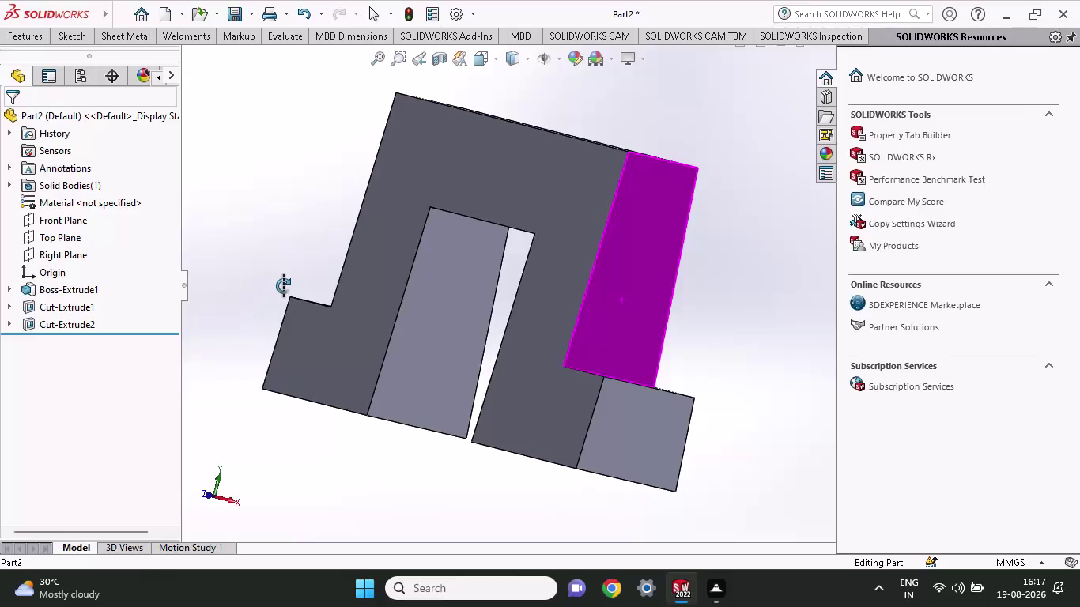
Delete Boss-Extrude1, Cut-Extrude1 and Cut-Extrude2 from the feature tree.
scroll(up, 3)
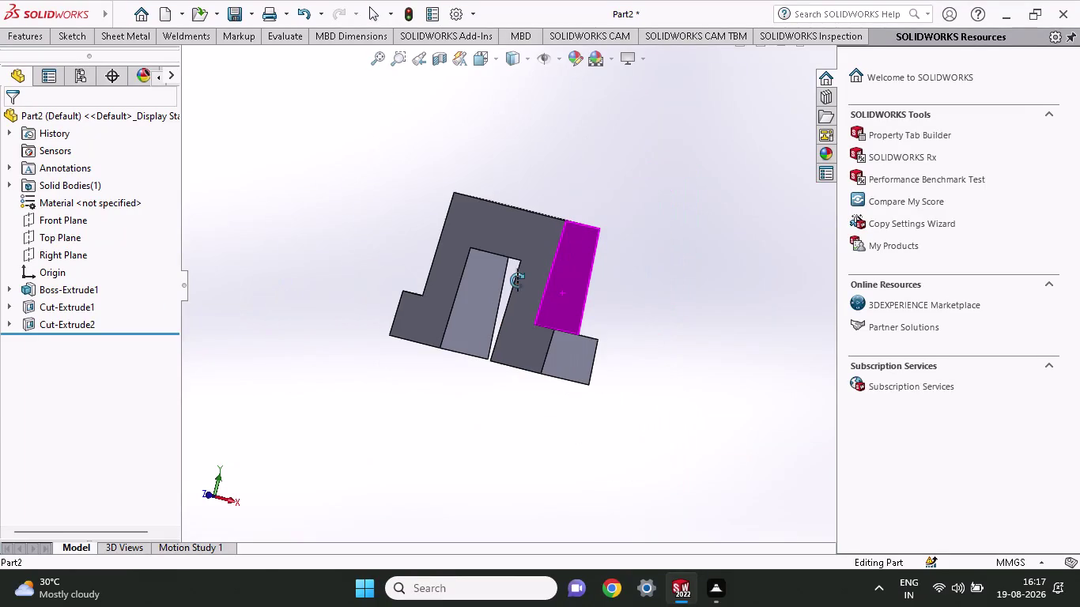
drag(125, 327, 19, 281)
right_click(81, 294)
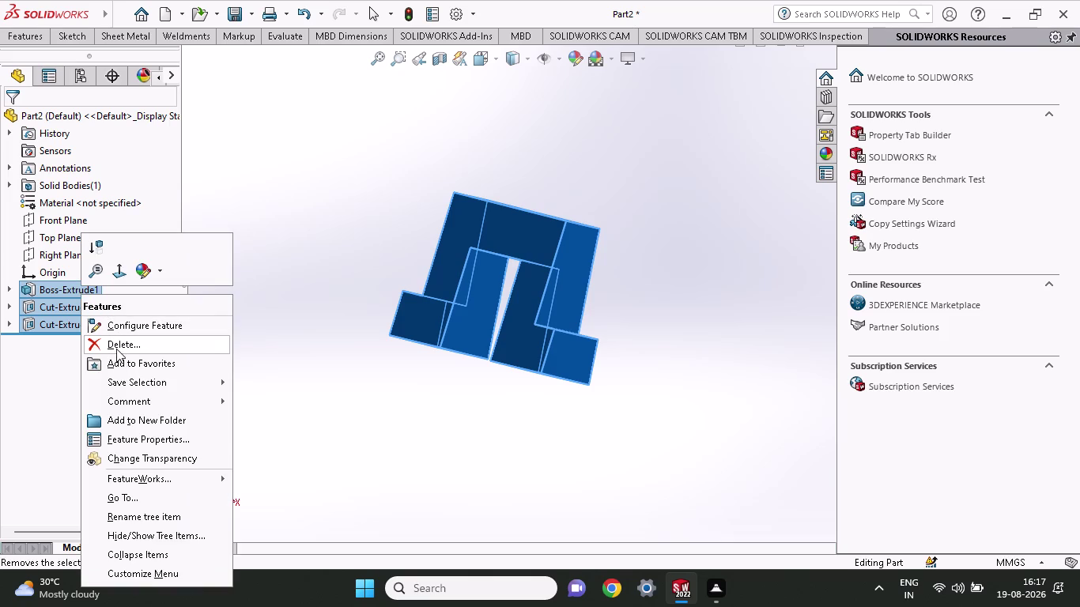
click(116, 346)
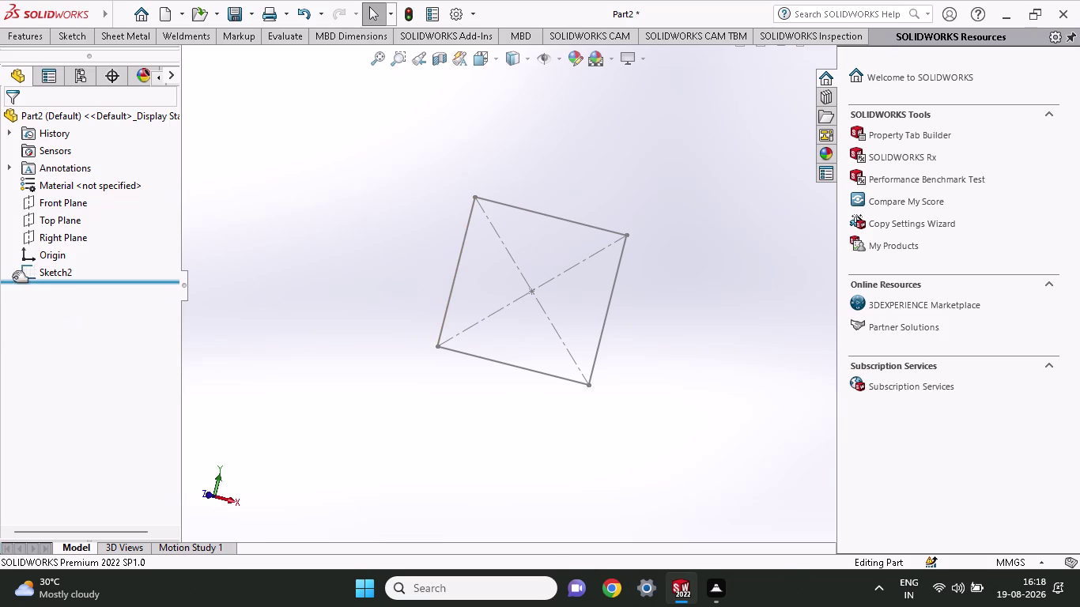
Delete the leftover Sketch2.
right_click(67, 270)
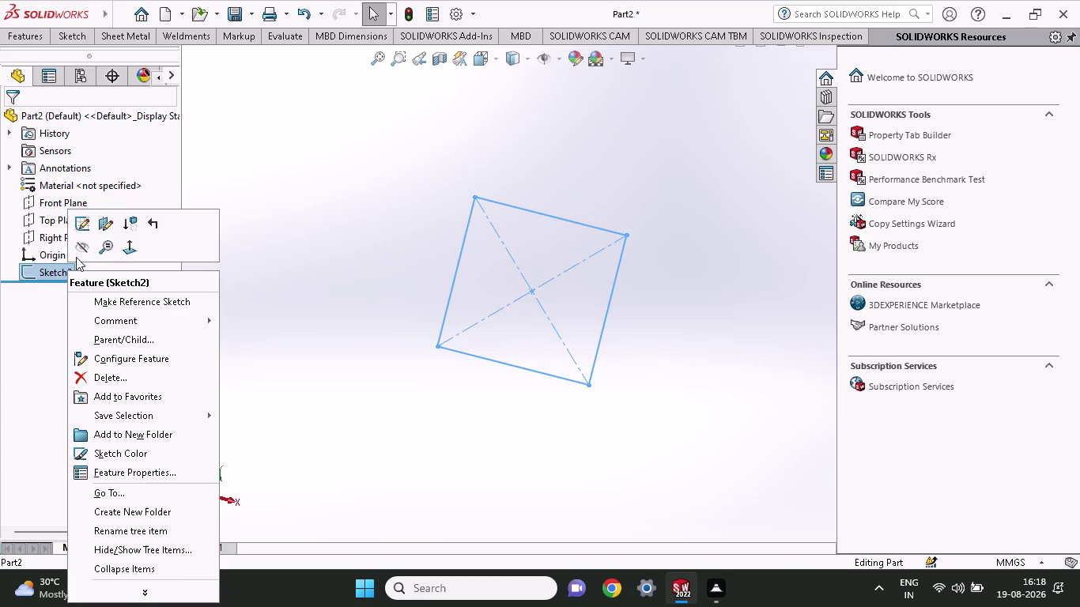
click(89, 380)
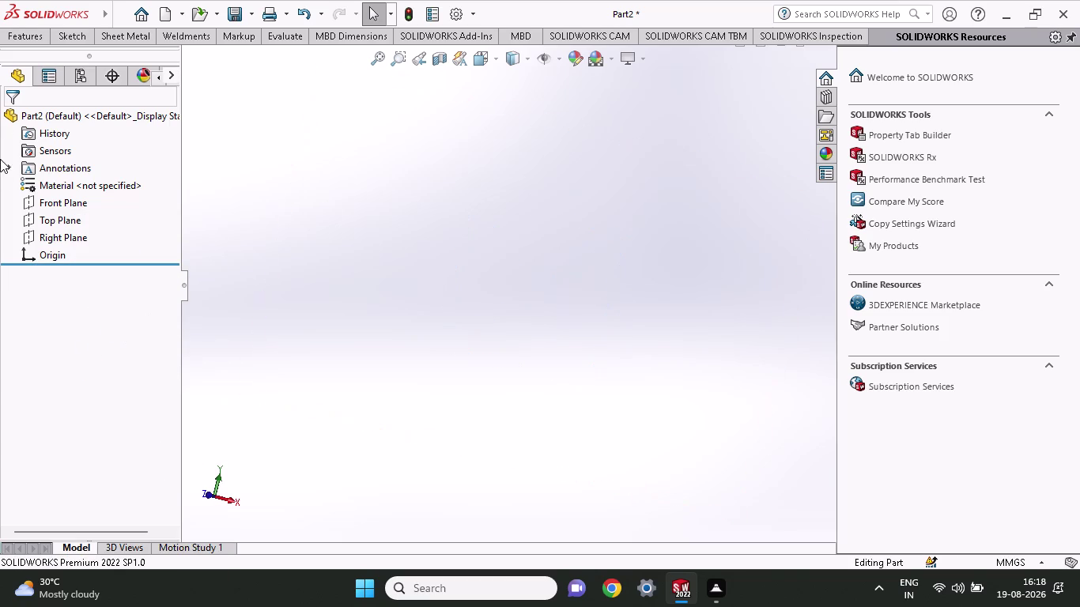
click(63, 35)
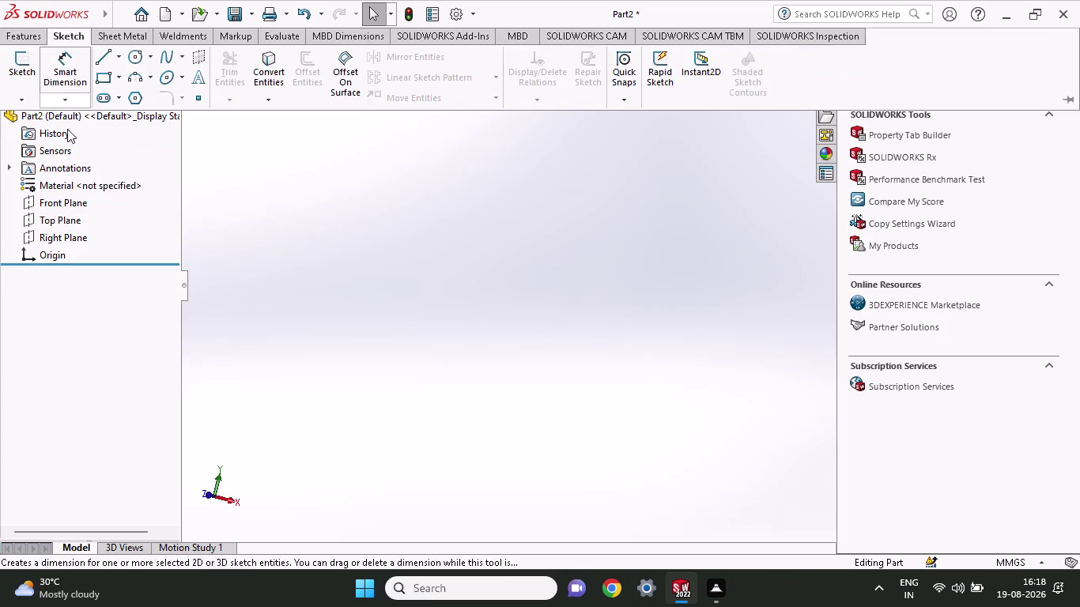
Start a new sketch on the Front Plane.
click(70, 207)
click(79, 192)
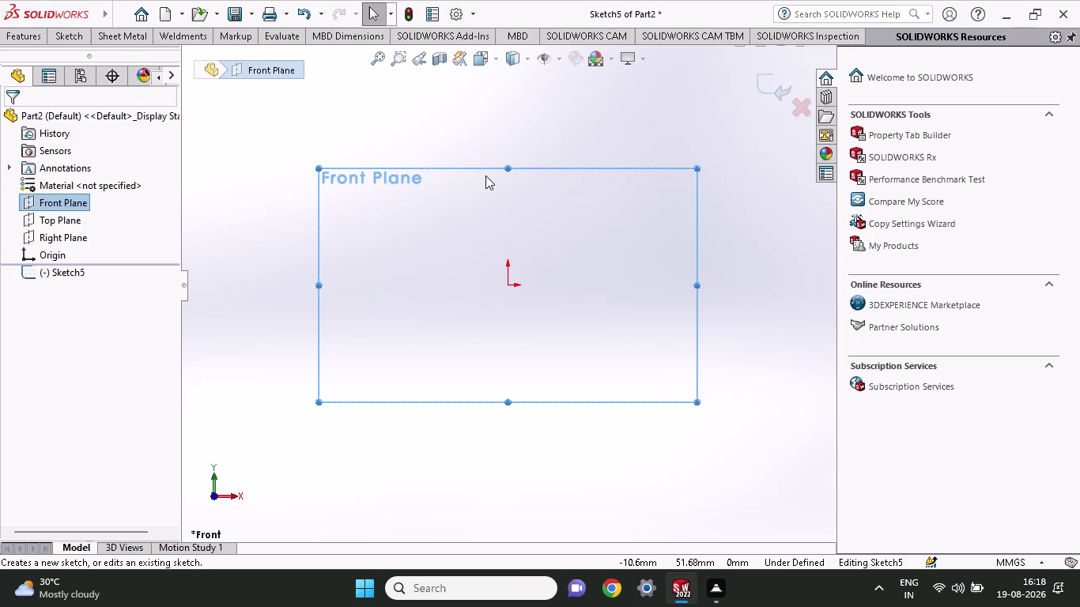
click(74, 31)
click(100, 77)
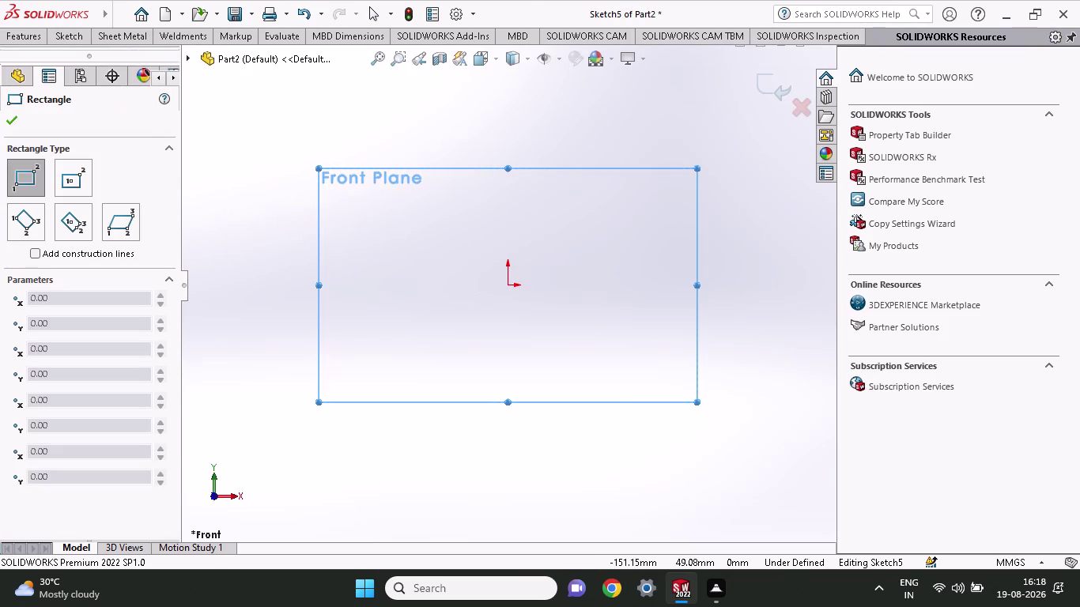
Draw a center rectangle around the origin.
click(79, 41)
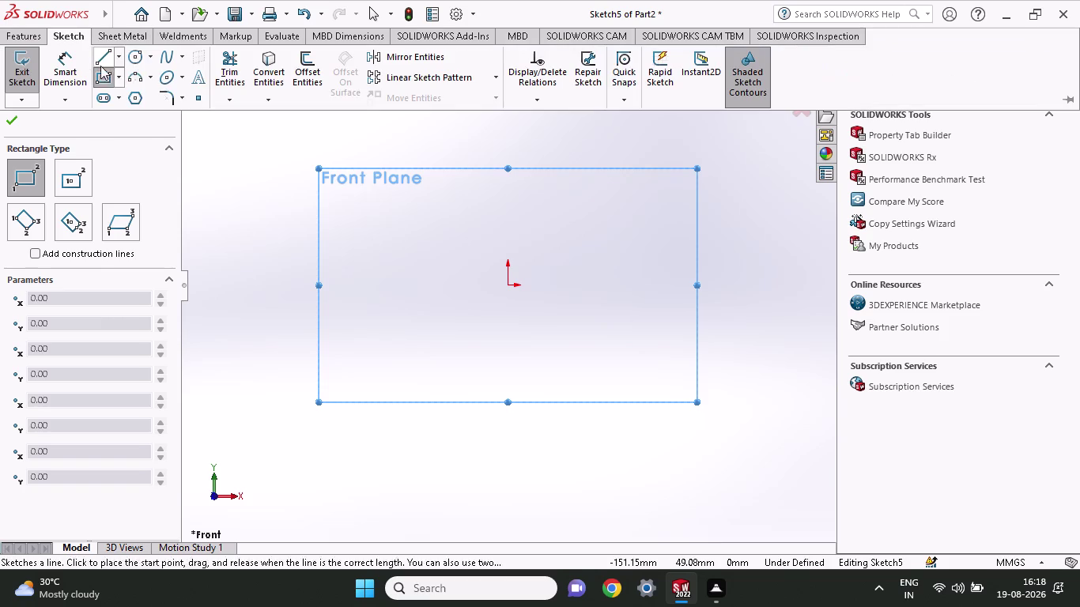
click(118, 77)
click(124, 116)
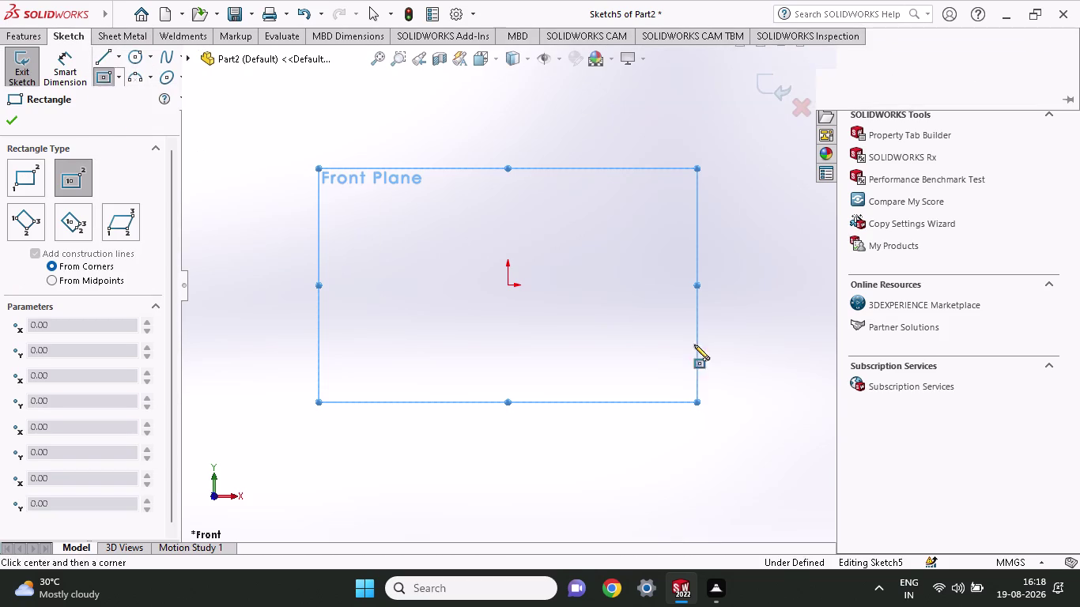
click(504, 283)
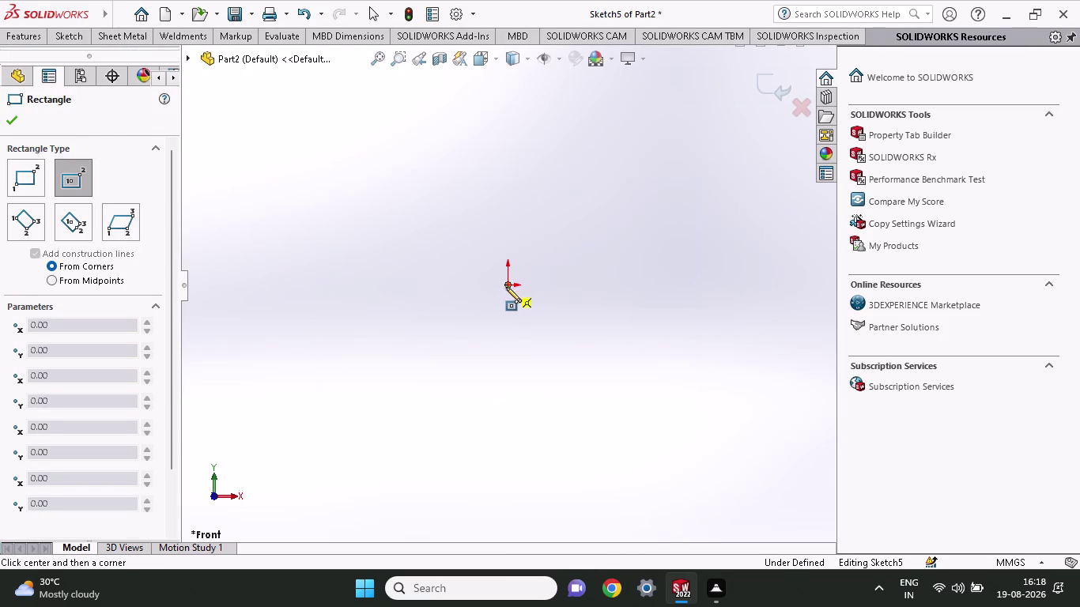
click(614, 395)
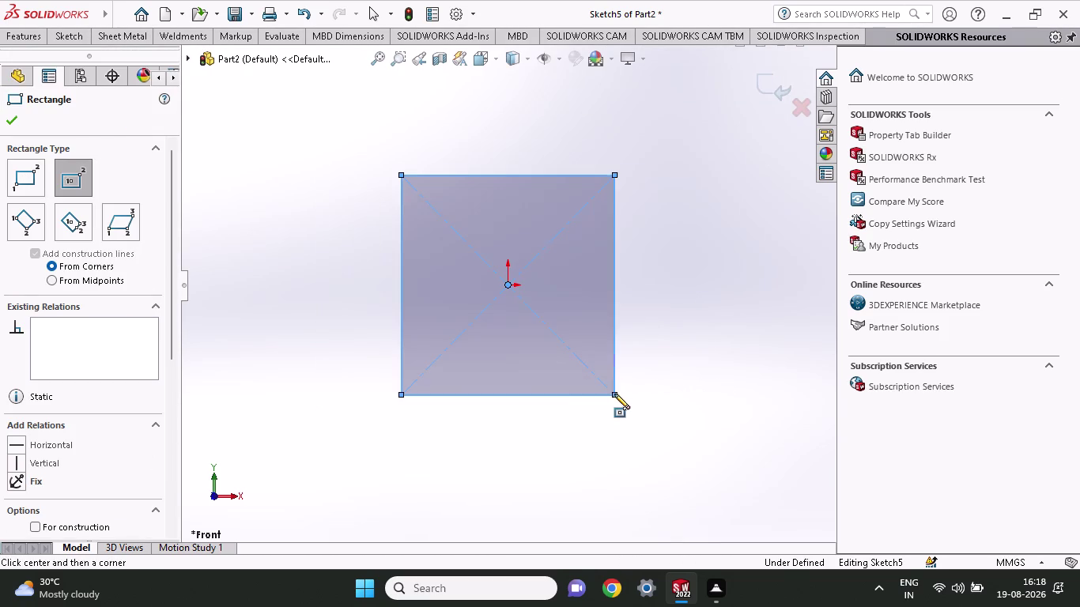
click(79, 39)
Dimension the right edge as 54+30 (84 mm) and place the bottom width dimension.
click(53, 80)
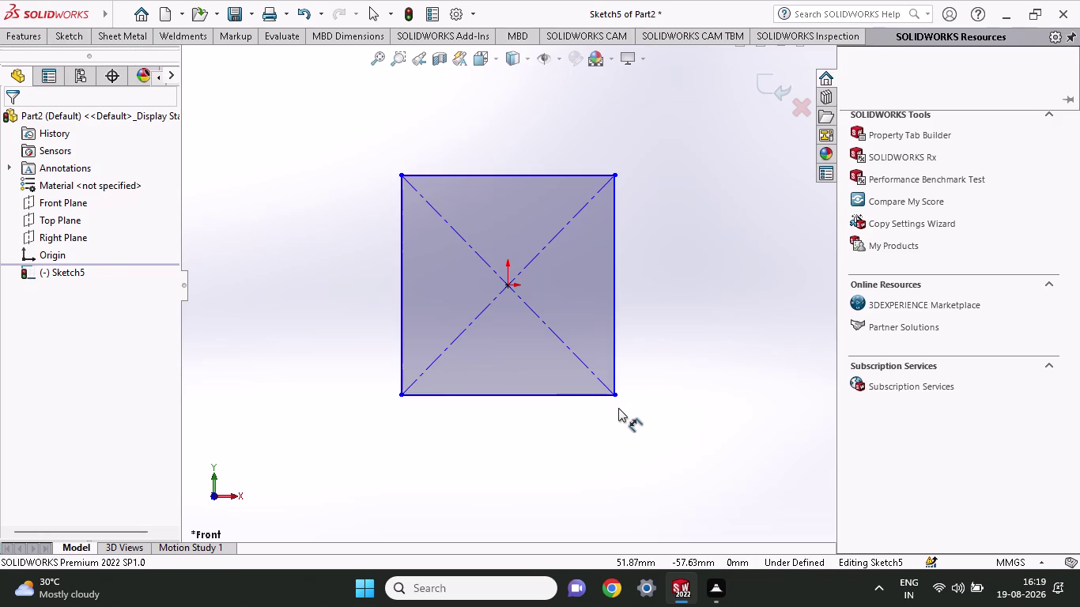
click(611, 320)
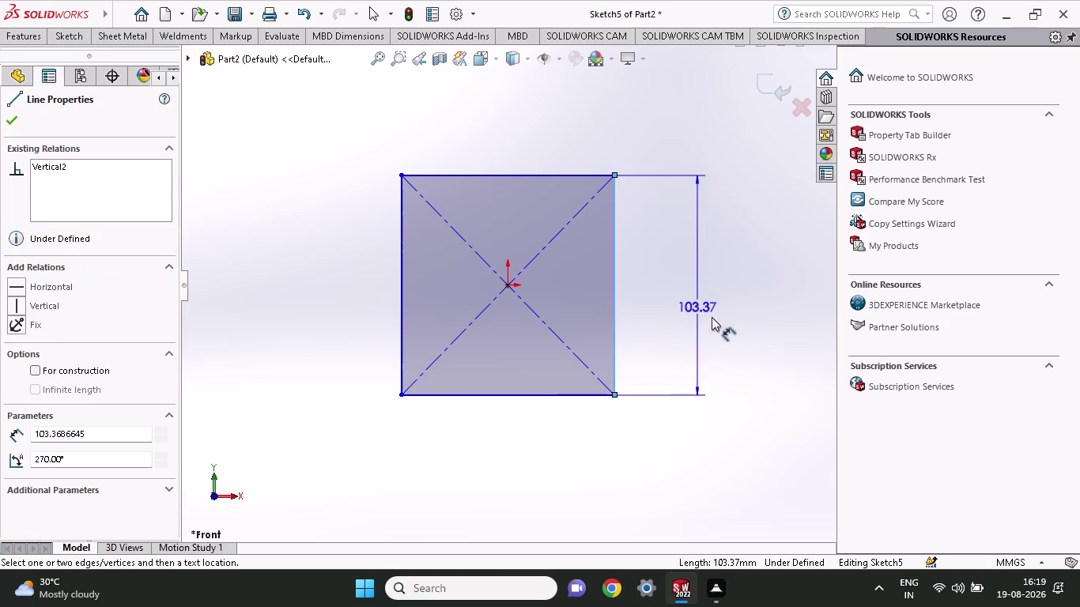
click(713, 319)
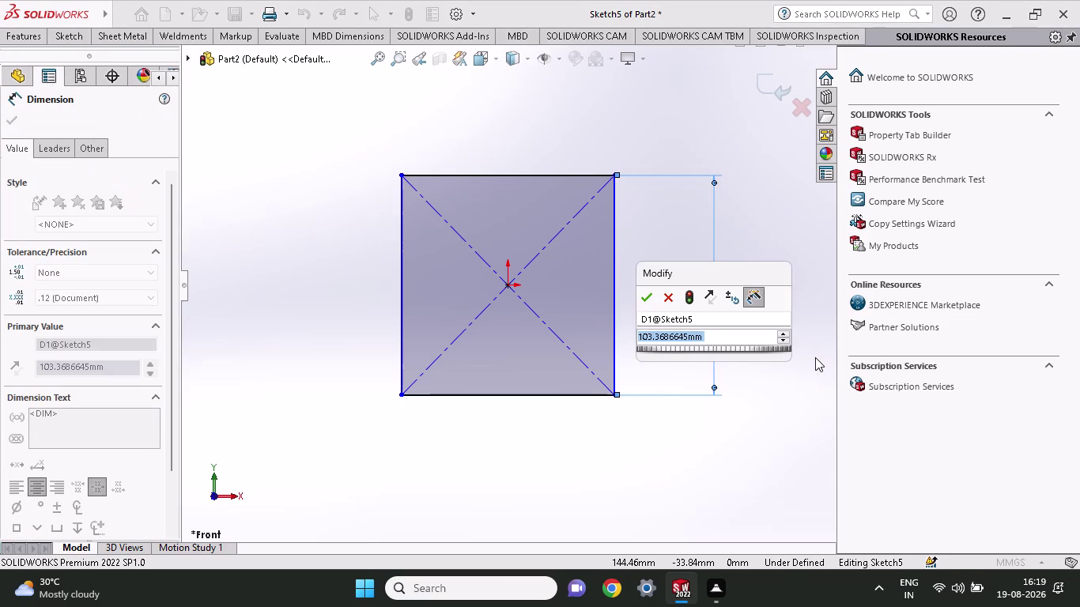
text(54+30)
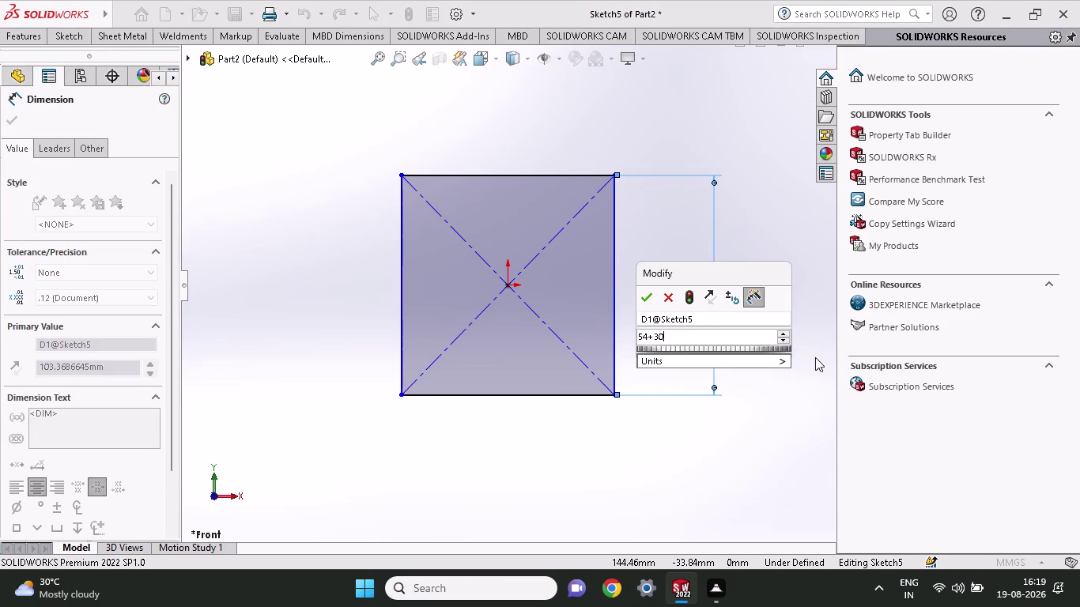
key(Return)
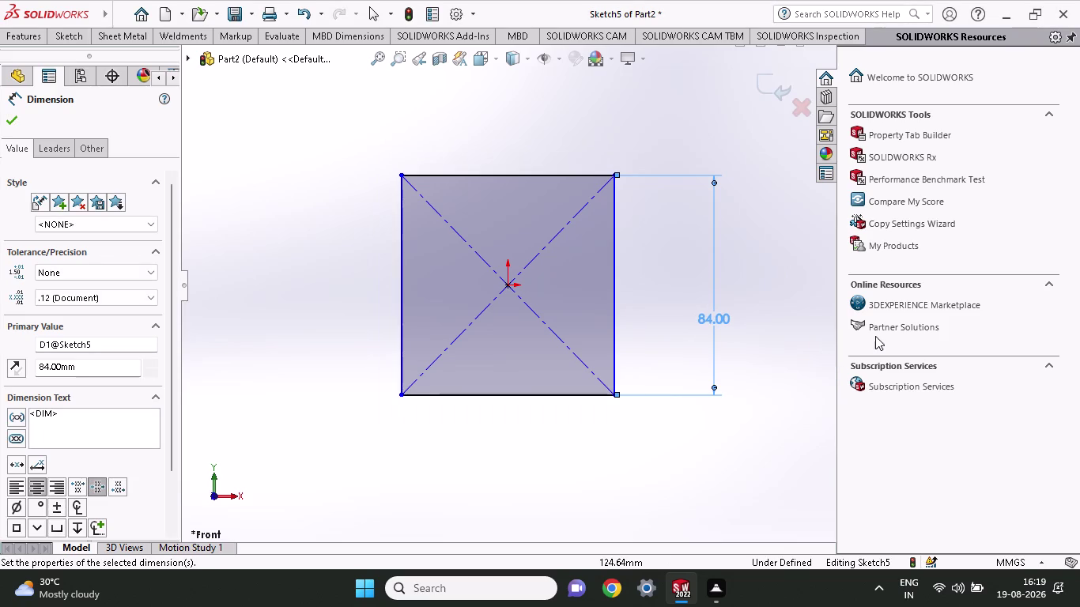
click(498, 399)
click(467, 439)
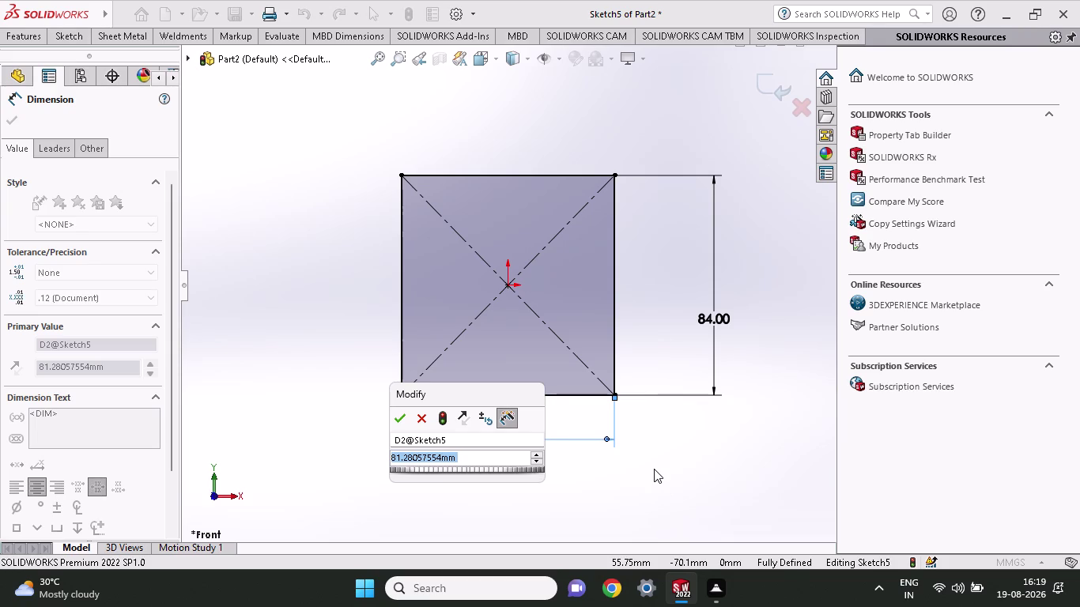
Enter 52+12+12 as the initial rectangle width, giving 76 mm.
text(5)
text(2+12+)
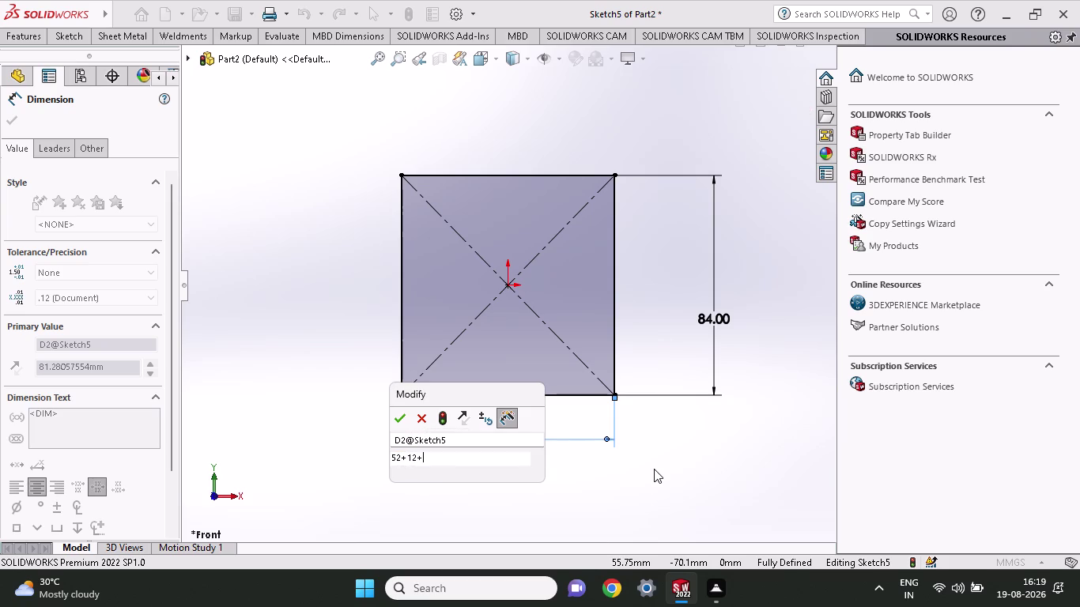
text(12)
key(Return)
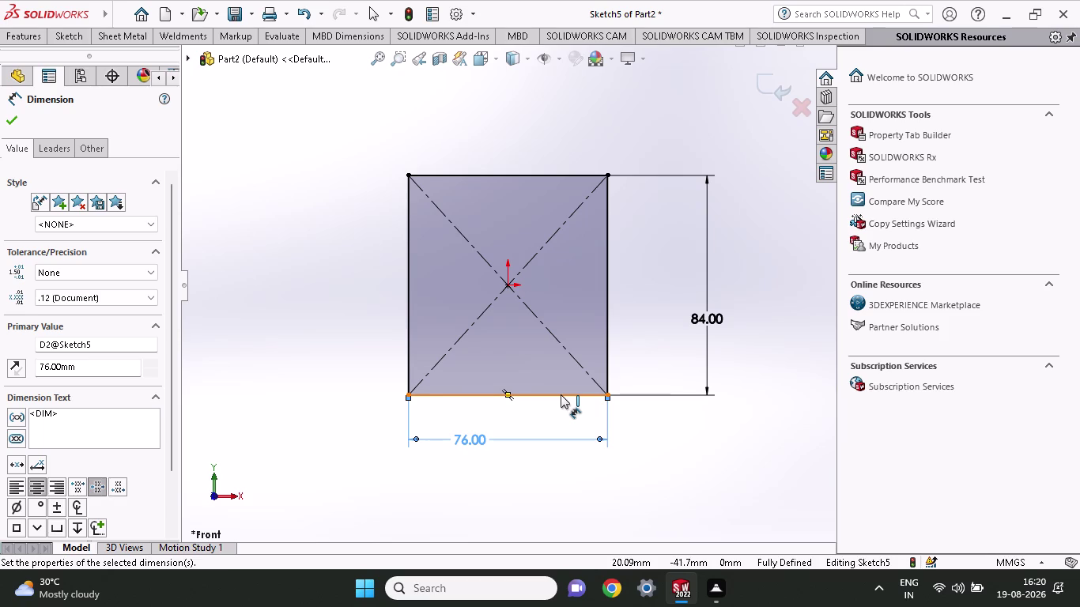
Edit the width dimension to 52+12+12+12, making the rectangle 100 mm wide.
double_click(475, 440)
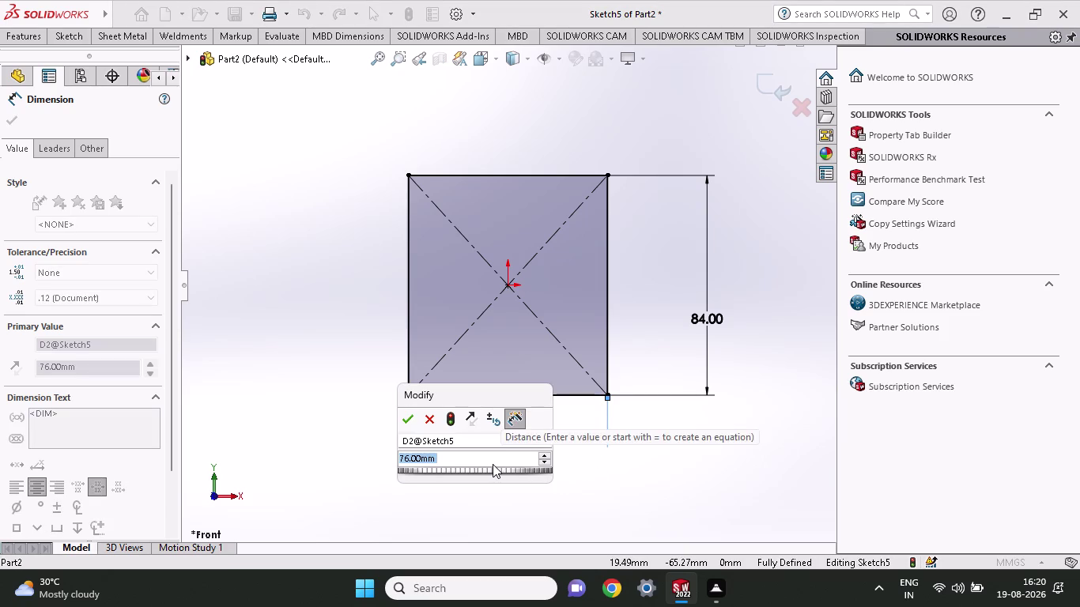
key(BackSpace)
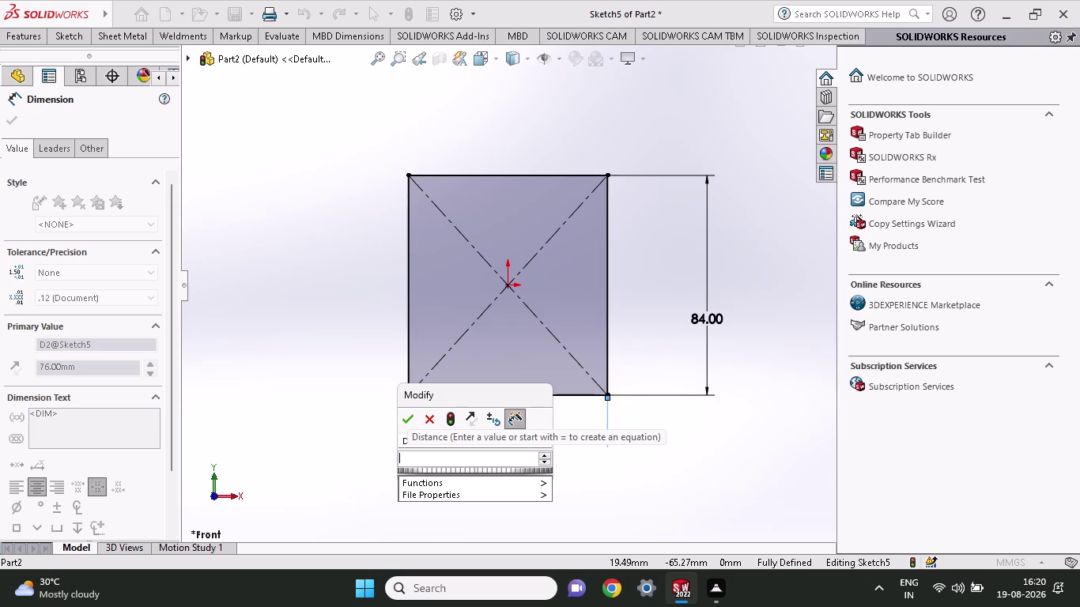
text(56)
key(BackSpace)
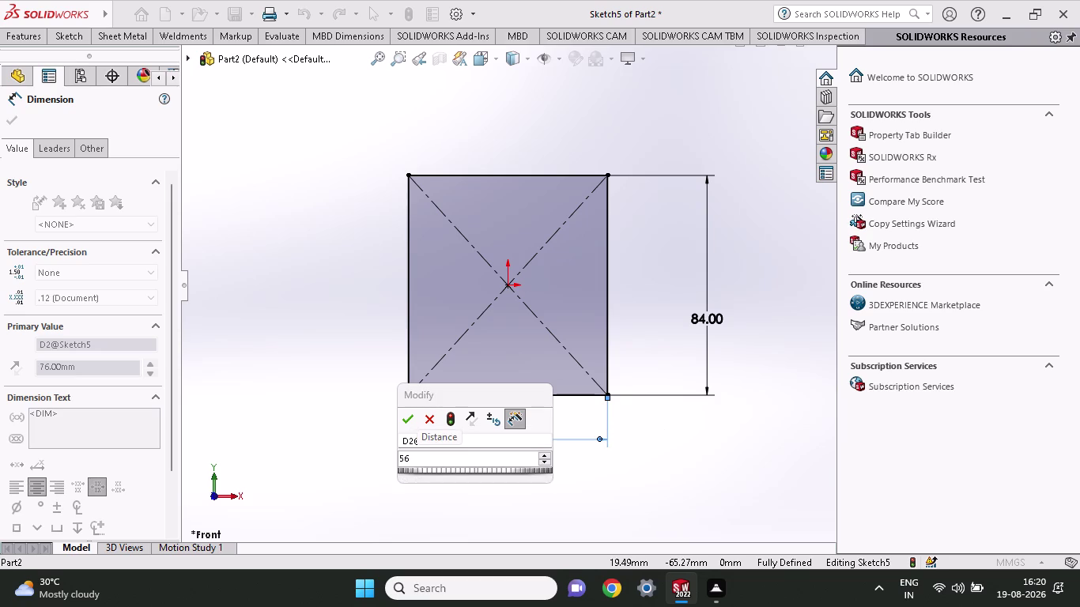
text(2+)
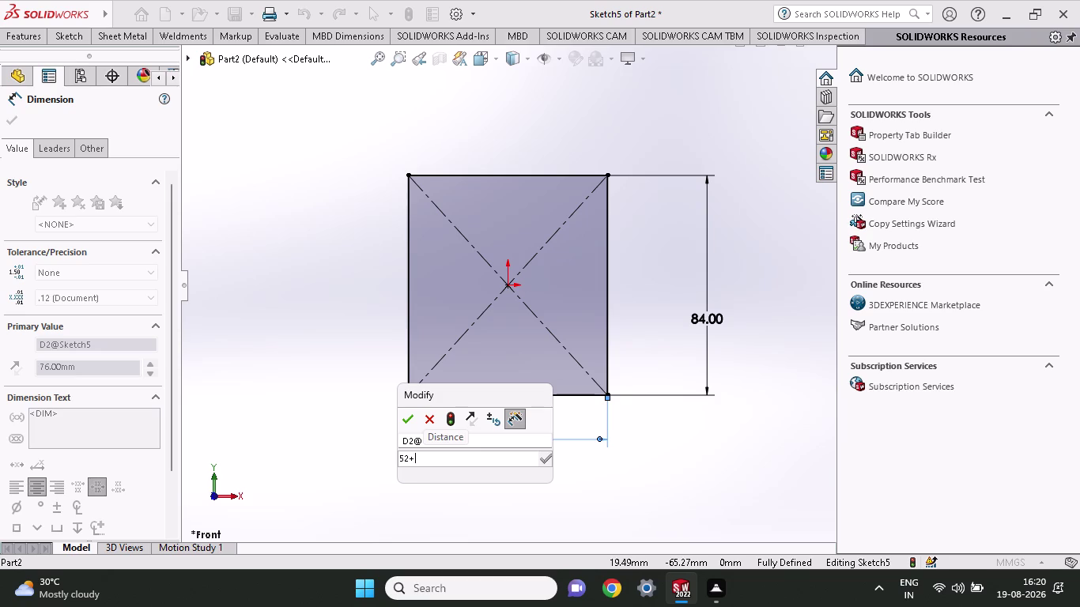
text(12+12+)
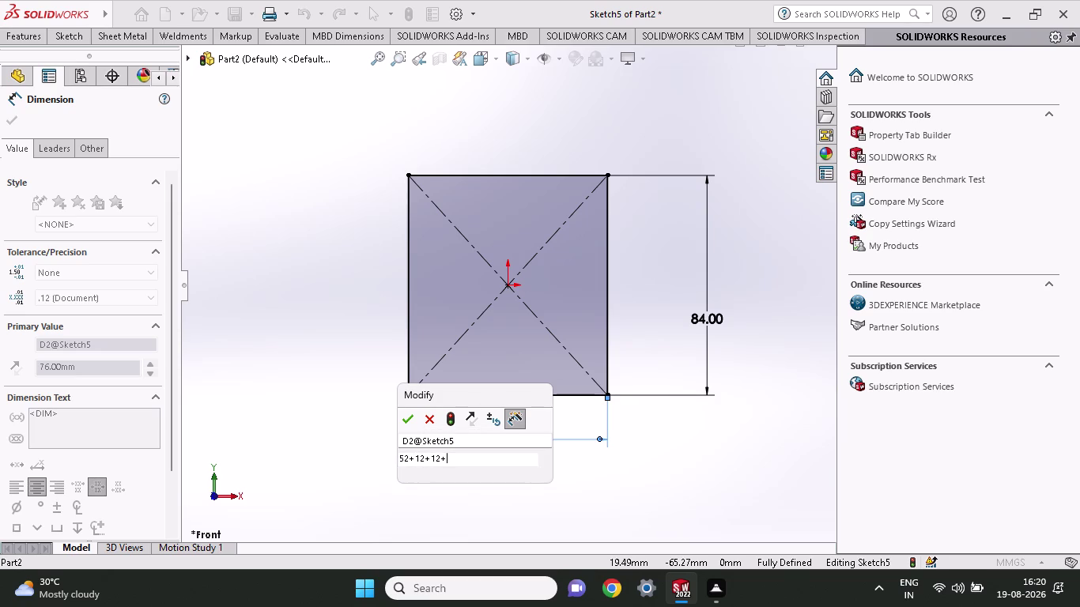
text(12+12)
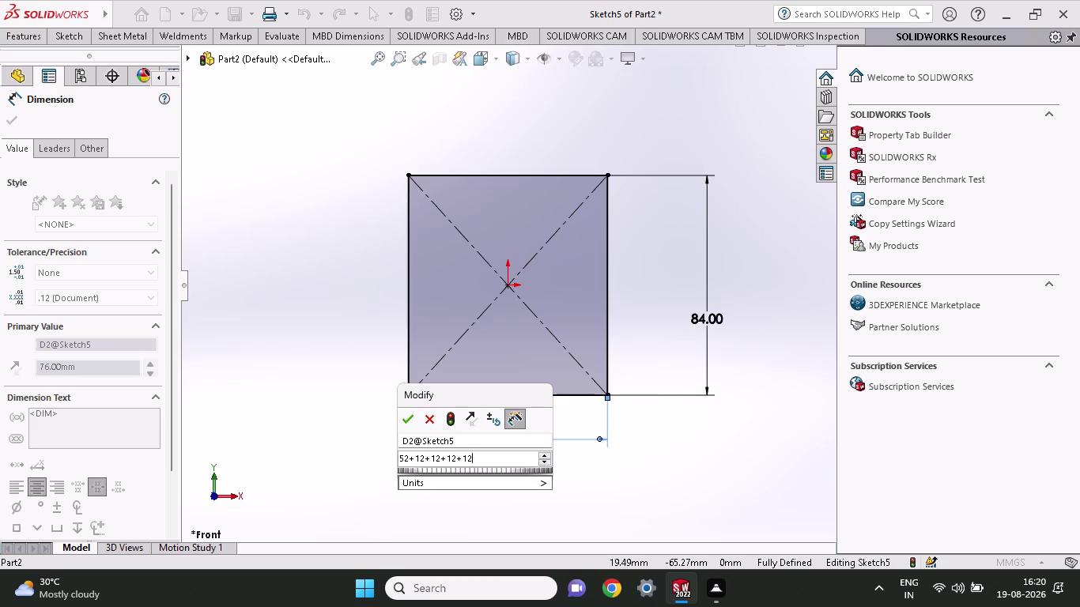
key(Return)
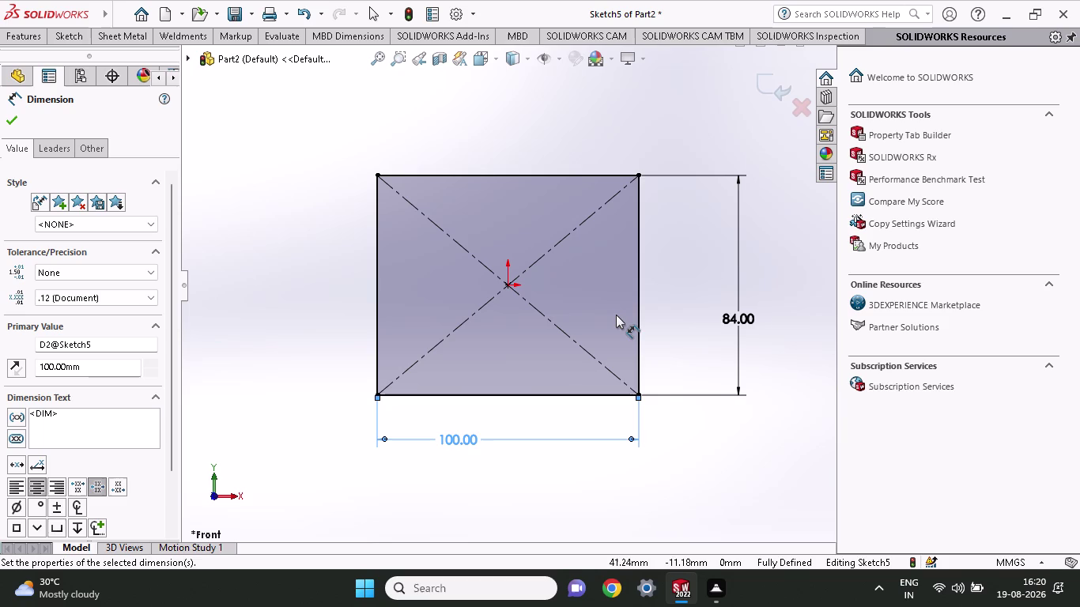
click(71, 39)
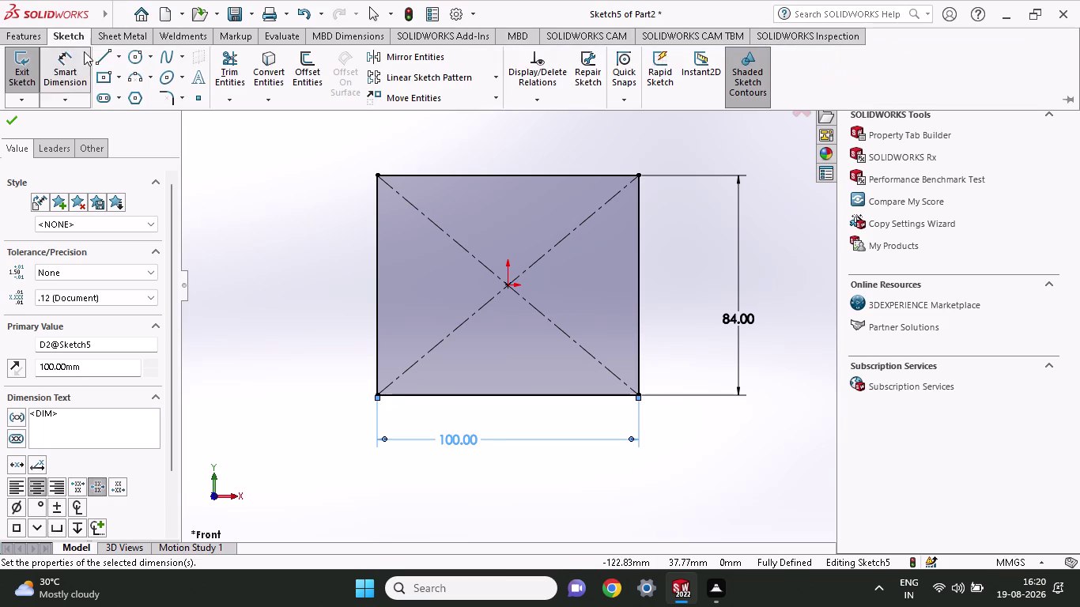
Draw a corner rectangle slot on the big rectangle's bottom edge.
click(102, 84)
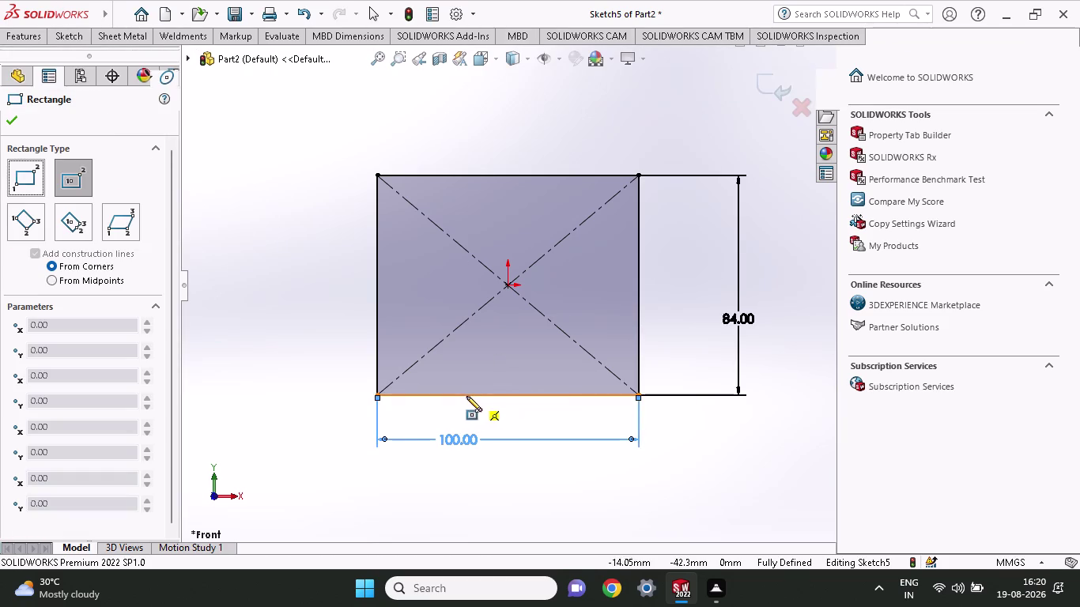
click(66, 35)
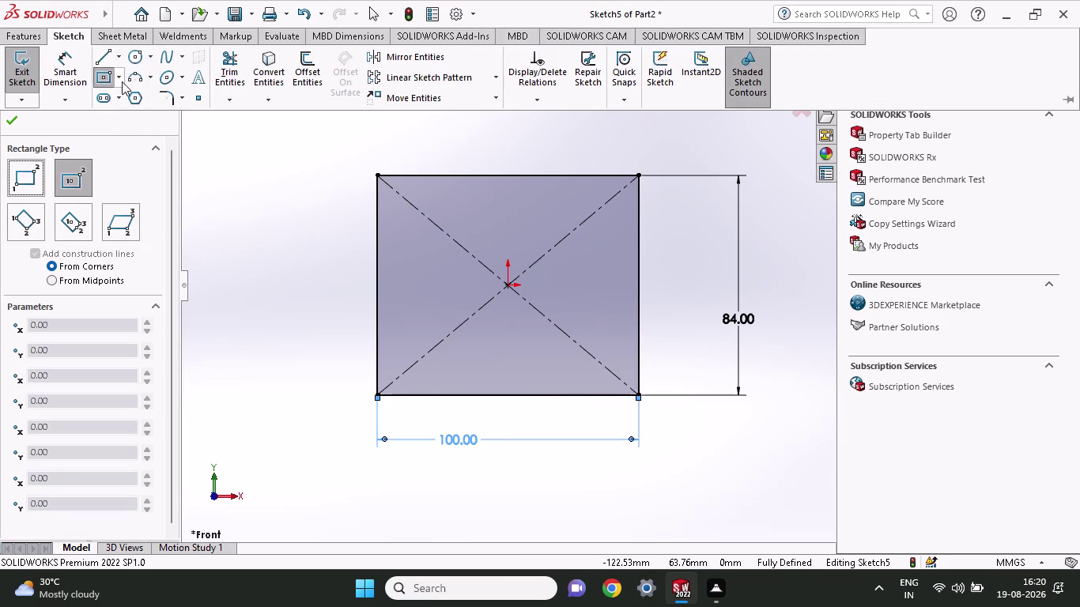
click(122, 82)
click(114, 100)
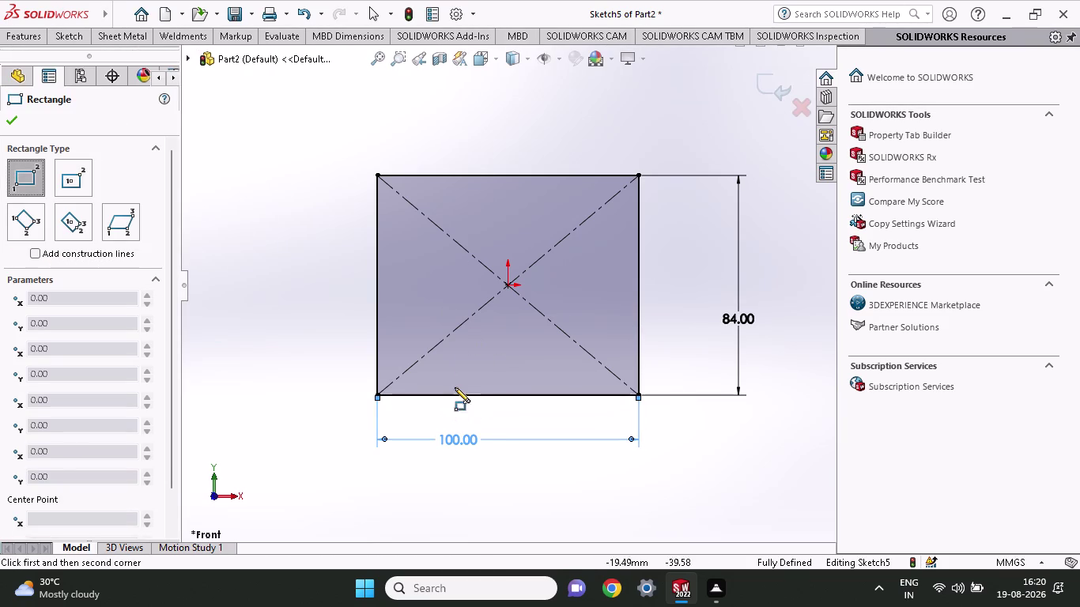
click(448, 392)
click(576, 371)
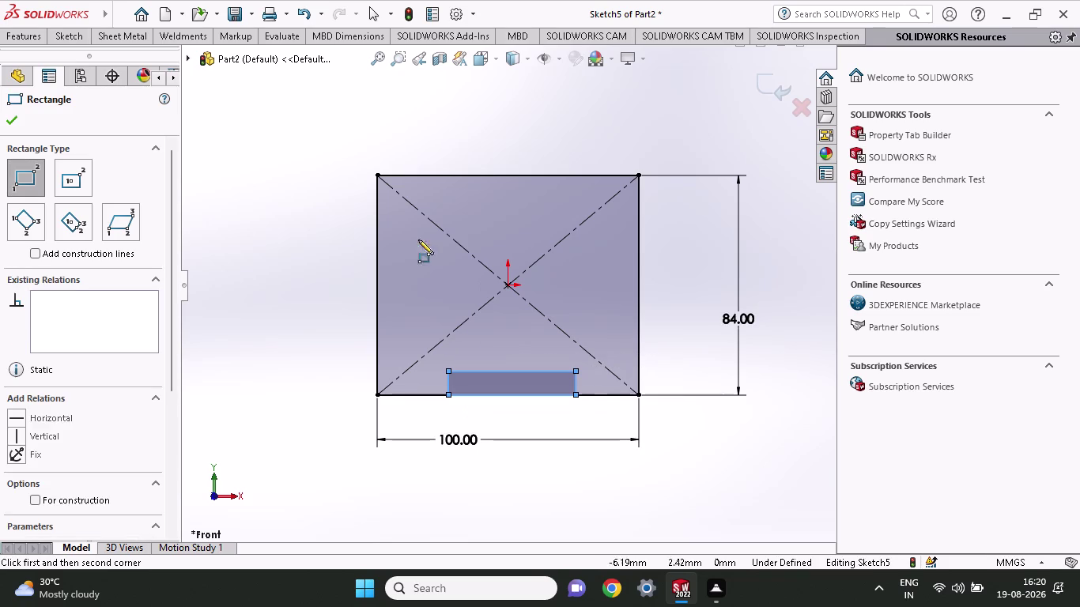
click(68, 38)
Dimension the origin to the slot's lower right corner as 52/2 (26 mm).
click(79, 58)
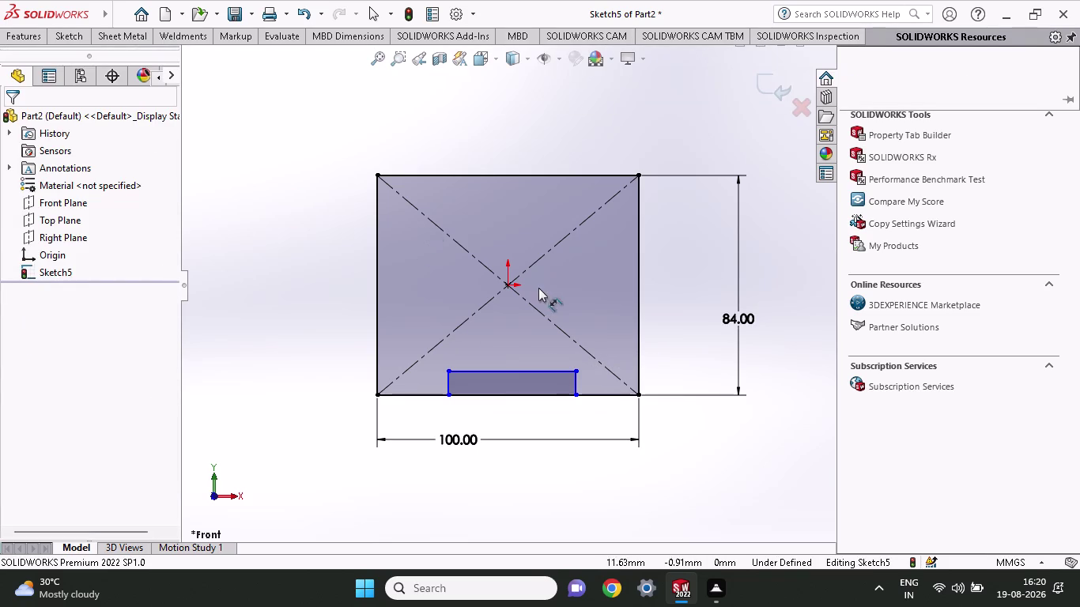
click(507, 283)
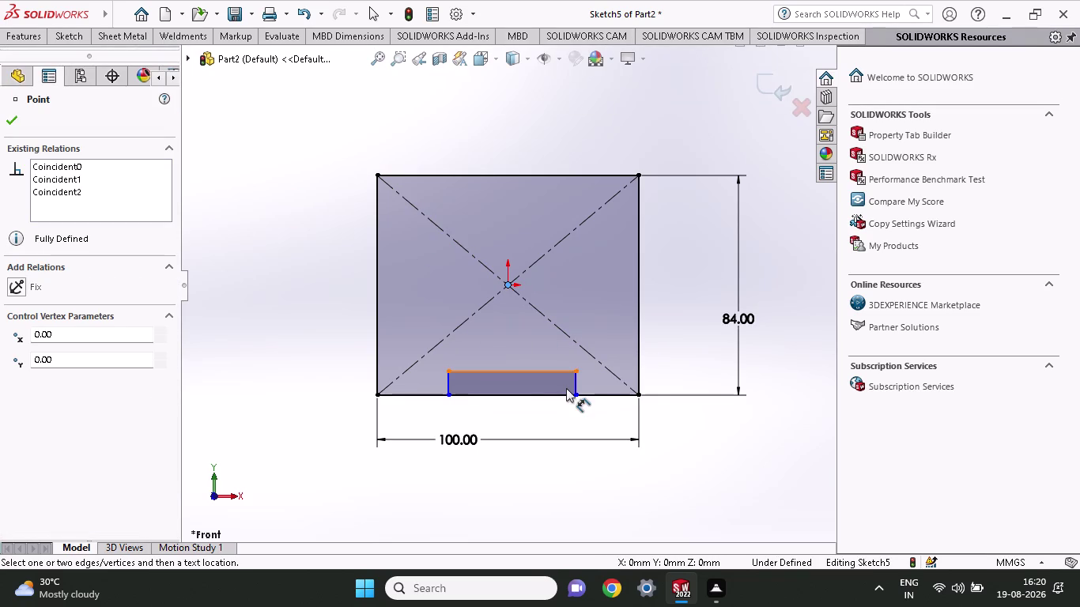
click(574, 392)
click(521, 474)
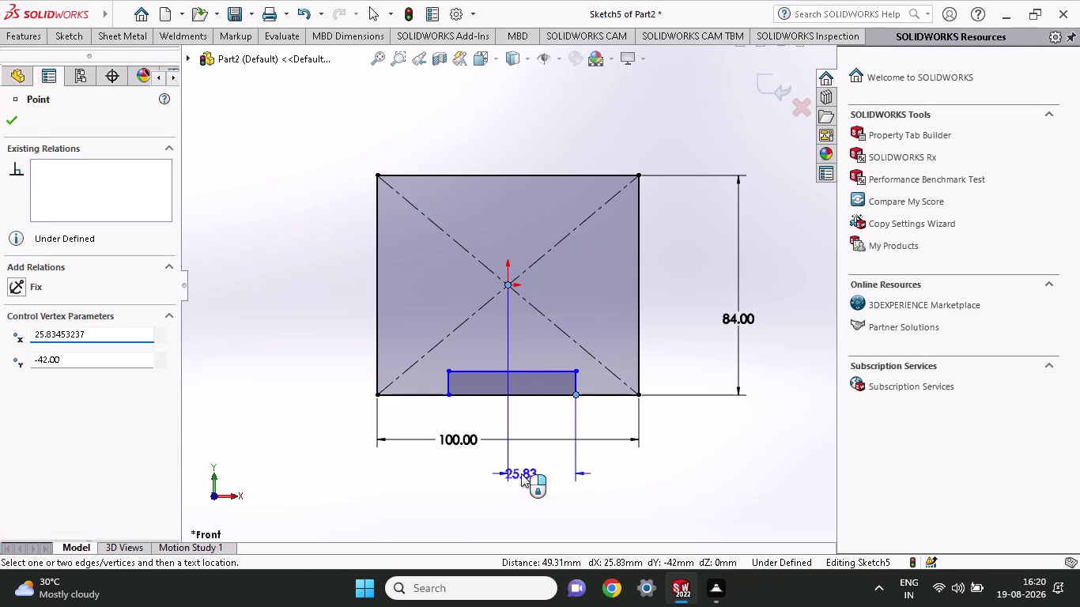
text(52/)
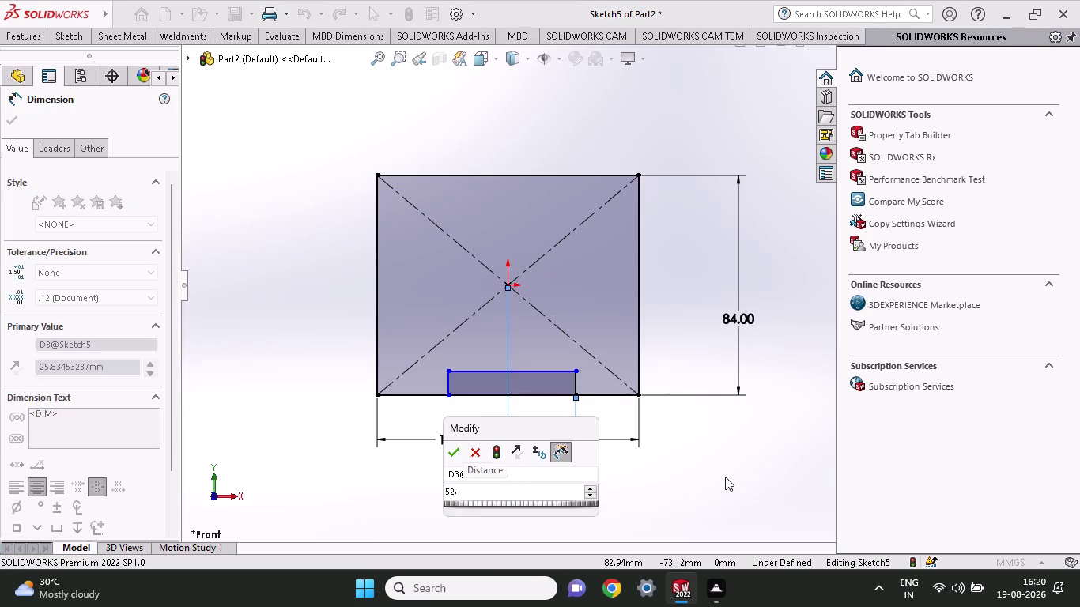
text(2)
key(Return)
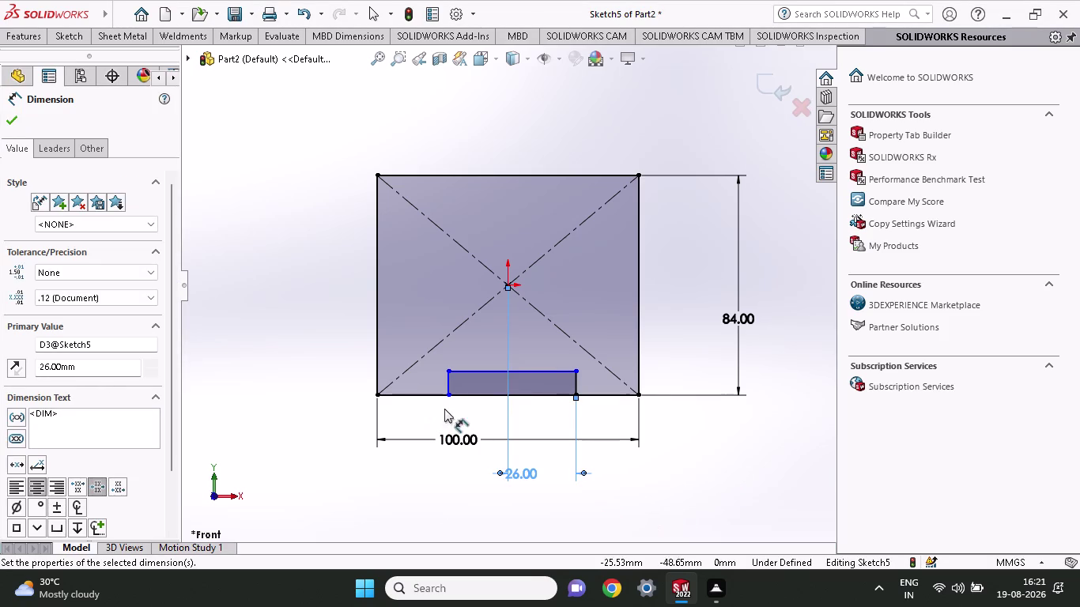
Set the slot width between its lower corners to 52 mm.
click(451, 391)
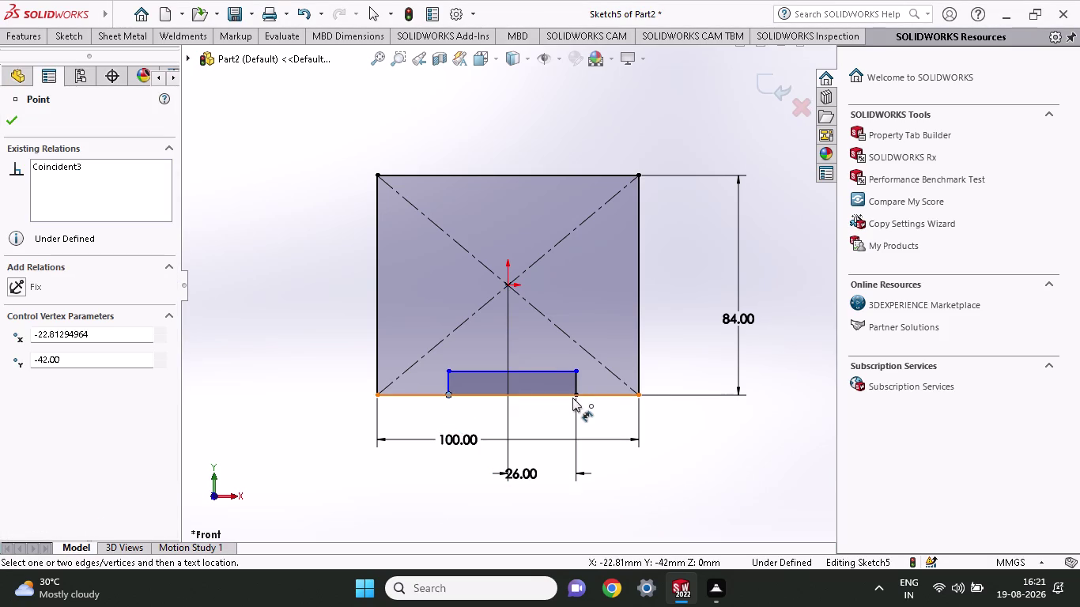
click(572, 398)
click(536, 99)
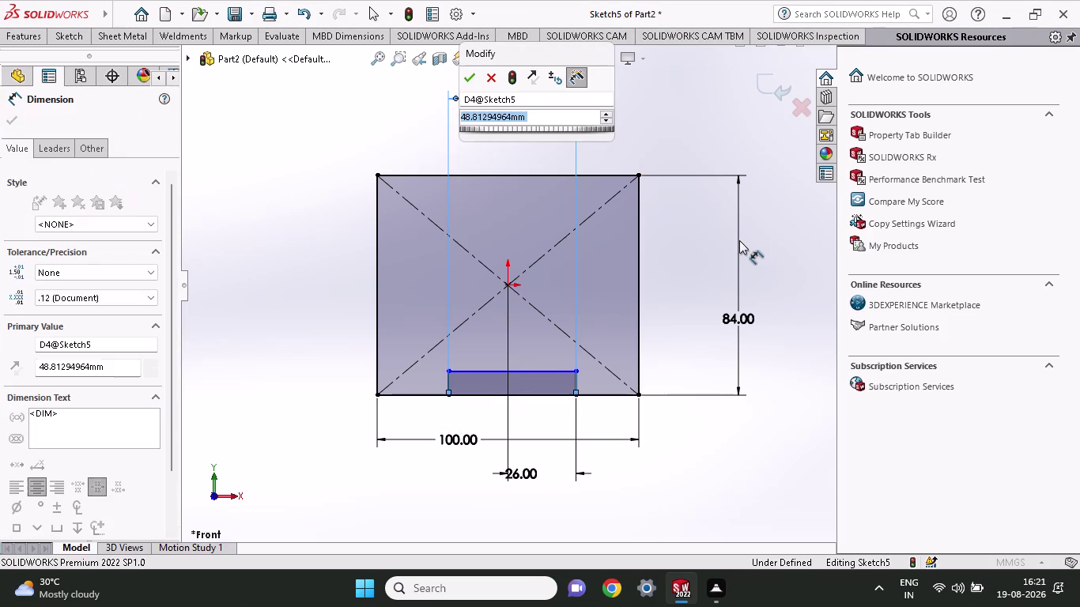
text(25)
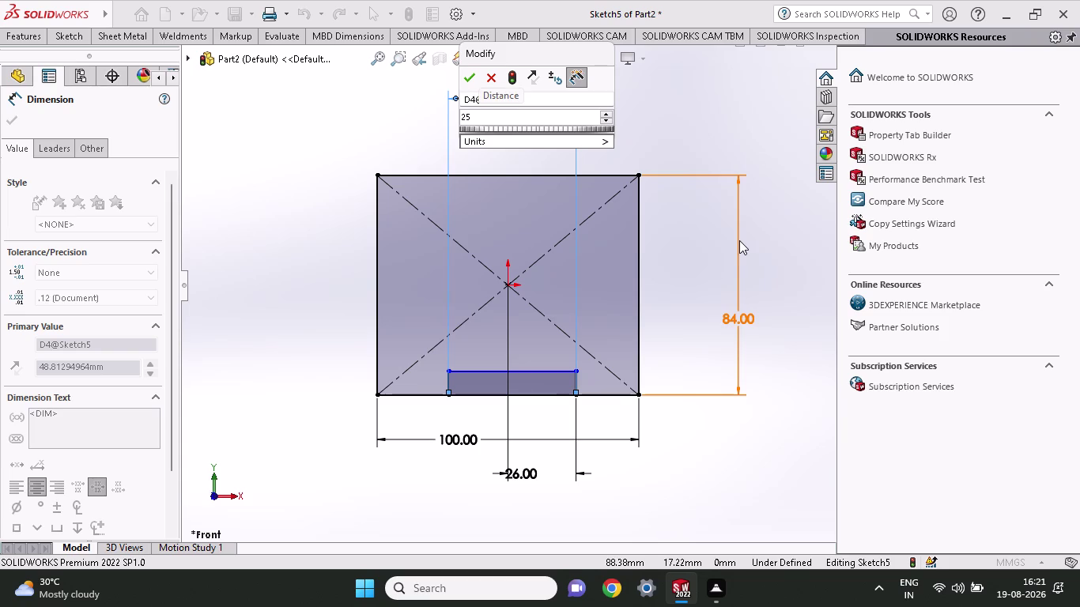
key(BackSpace)
key(BackSpace)
text(52)
key(Return)
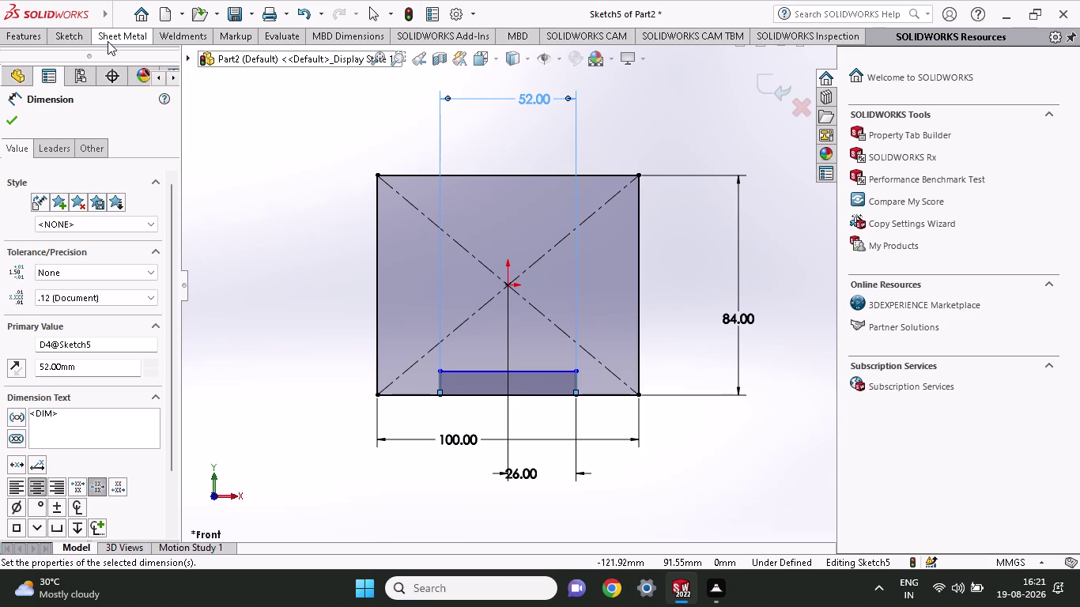
click(80, 38)
click(105, 77)
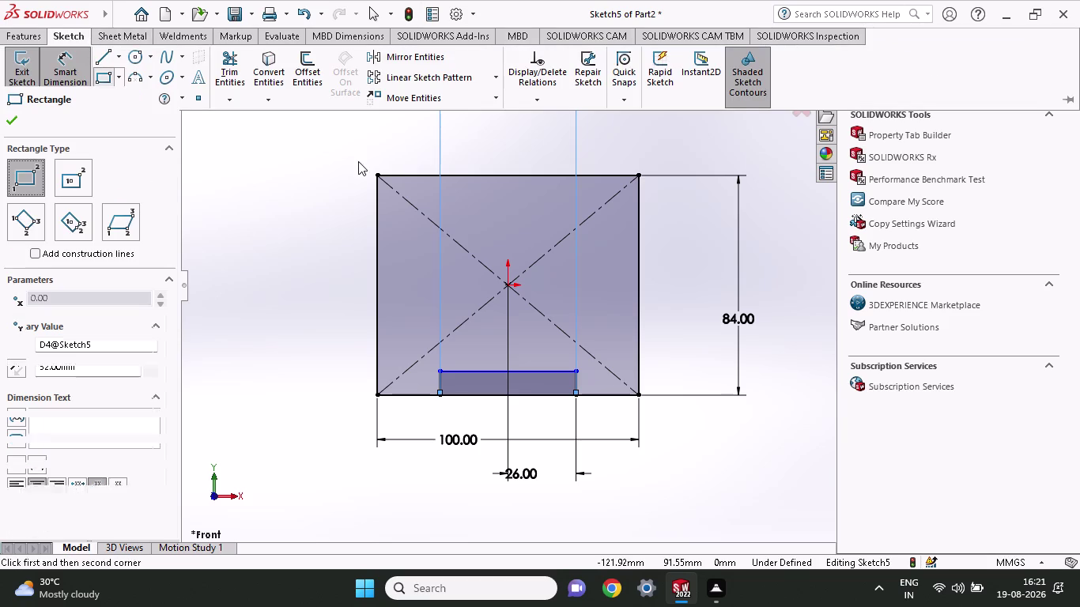
Draw a narrow rectangle down the left edge from the top-left corner.
click(374, 175)
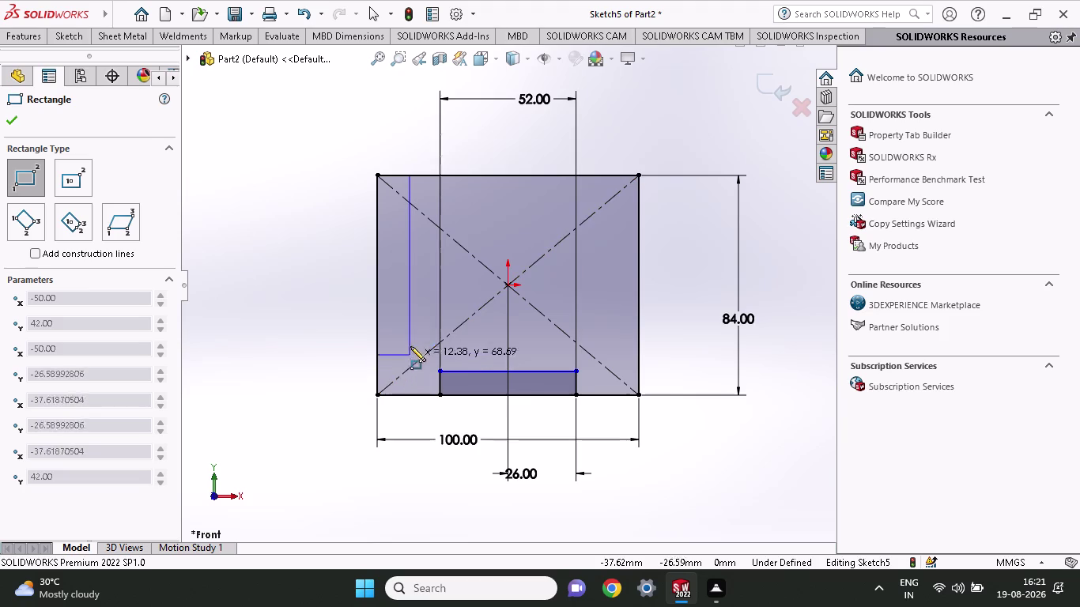
click(413, 314)
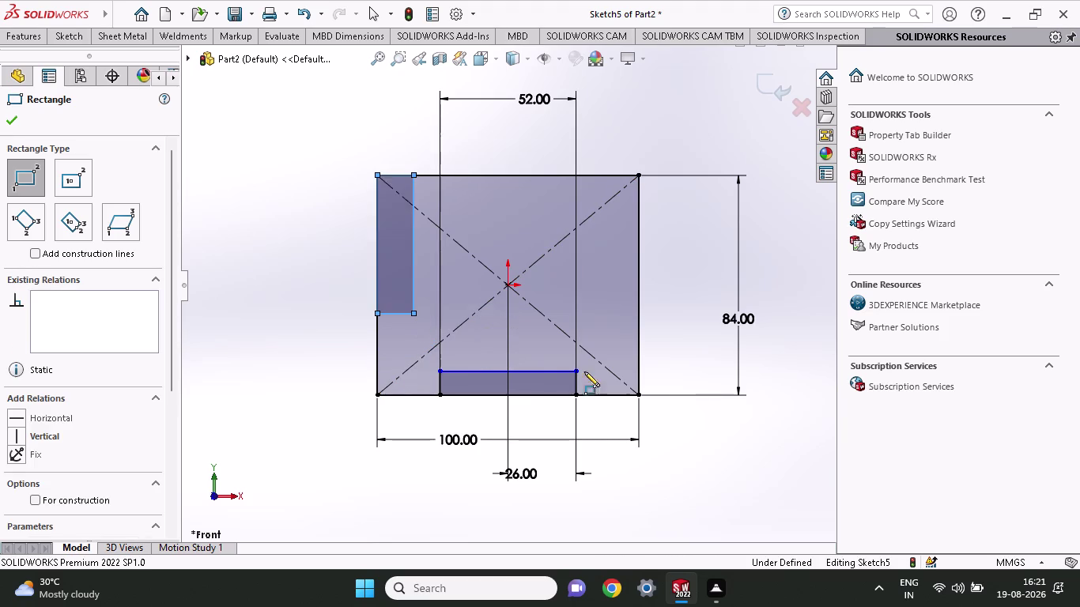
click(64, 28)
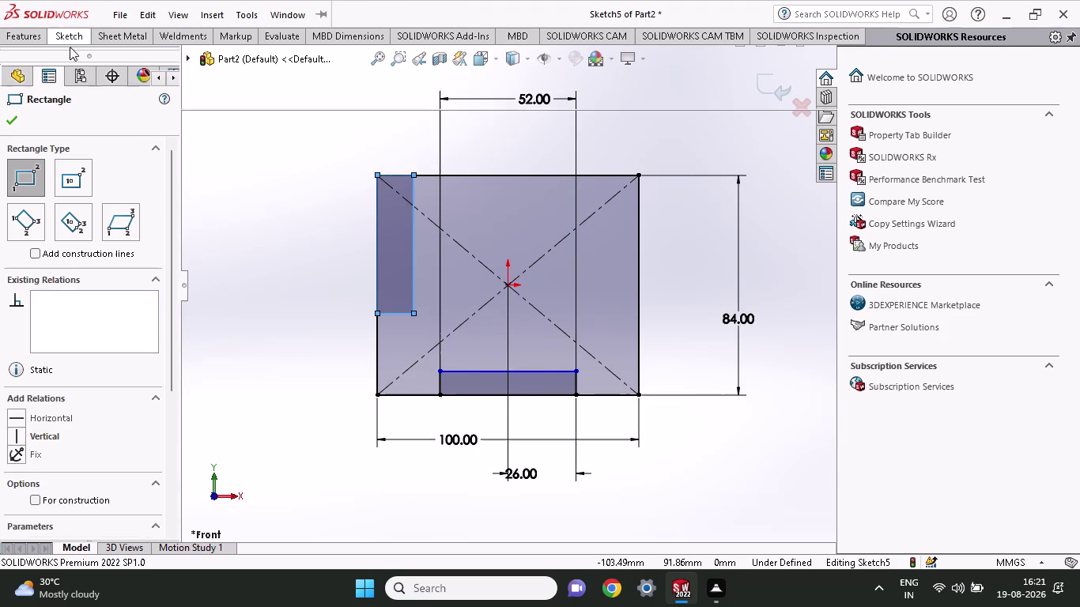
click(75, 76)
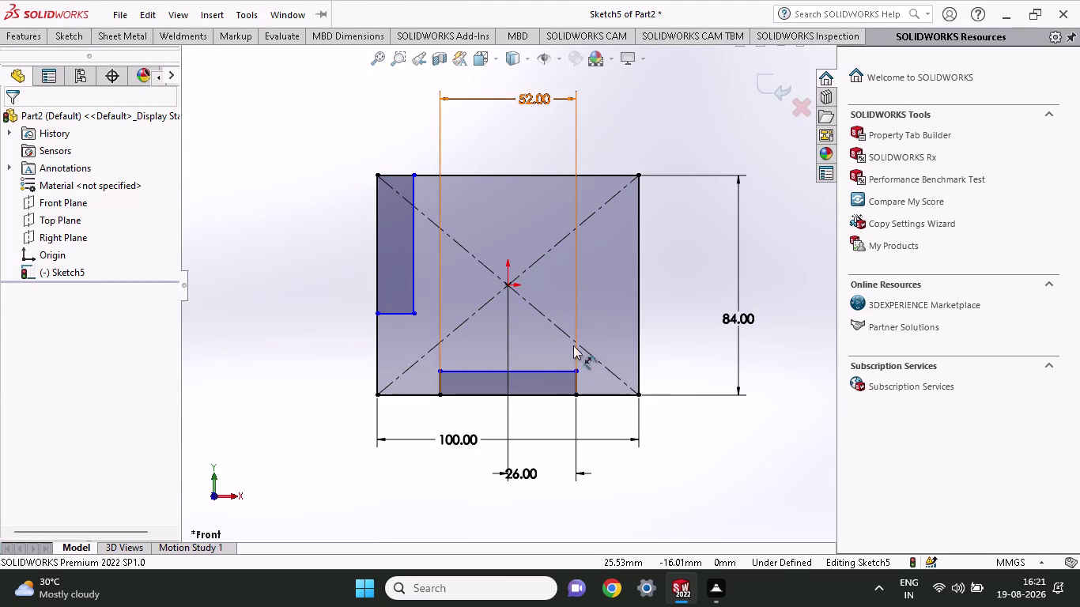
Dimension the bottom slot's height as 10 mm.
click(577, 382)
click(691, 383)
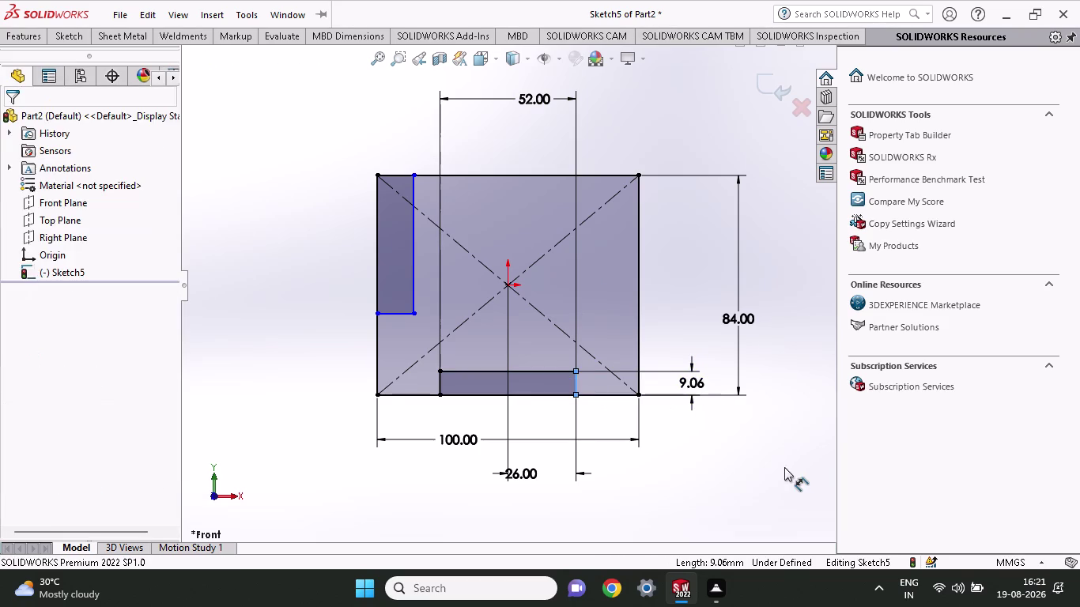
text(10)
key(Return)
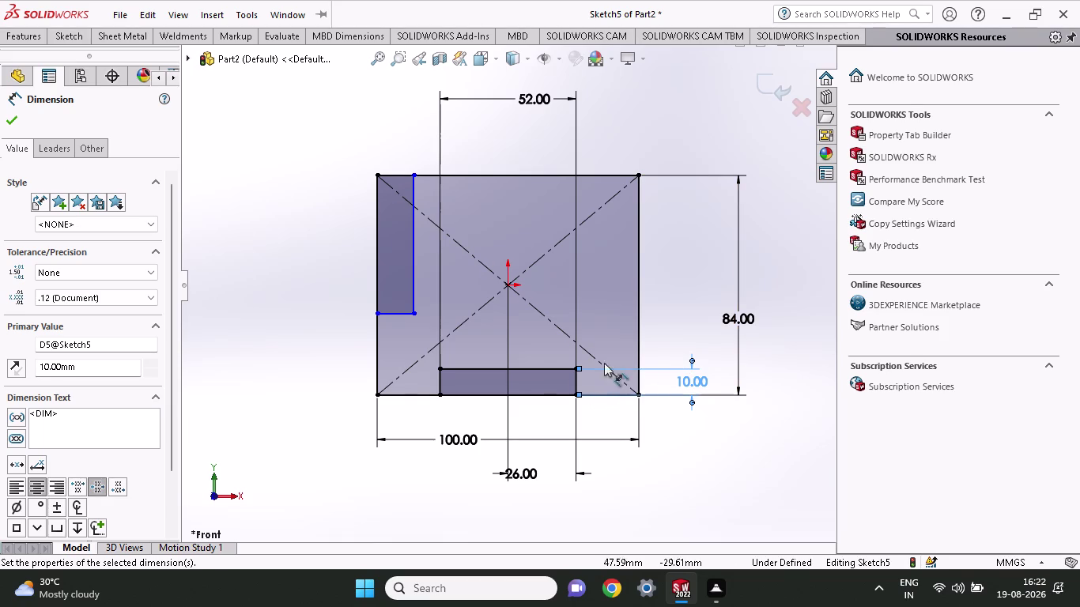
Dimension the left strip's bottom edge as 12 mm wide.
click(415, 317)
click(384, 315)
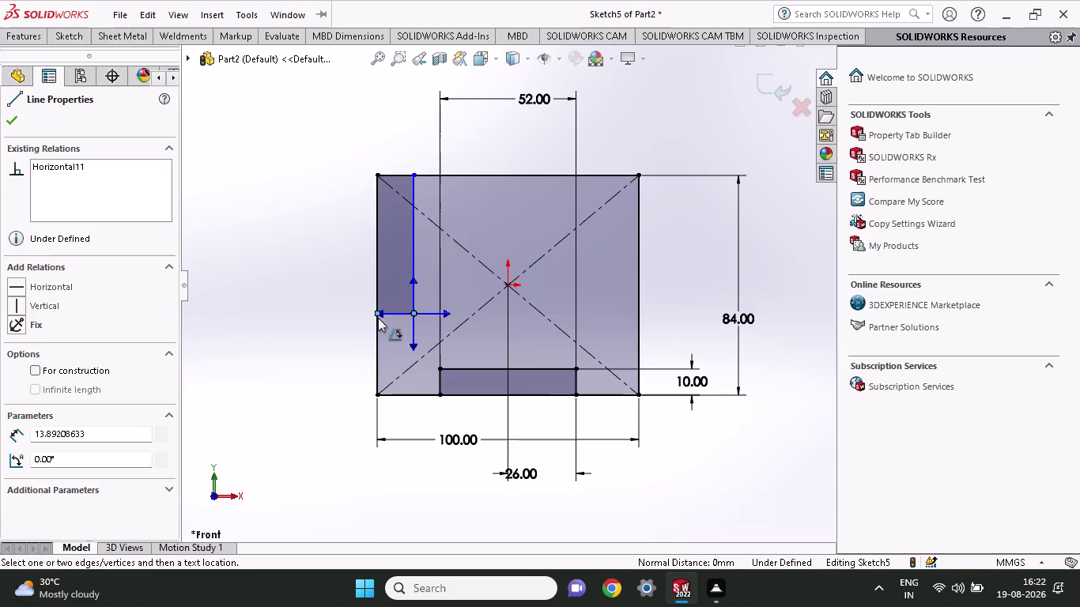
key(Escape)
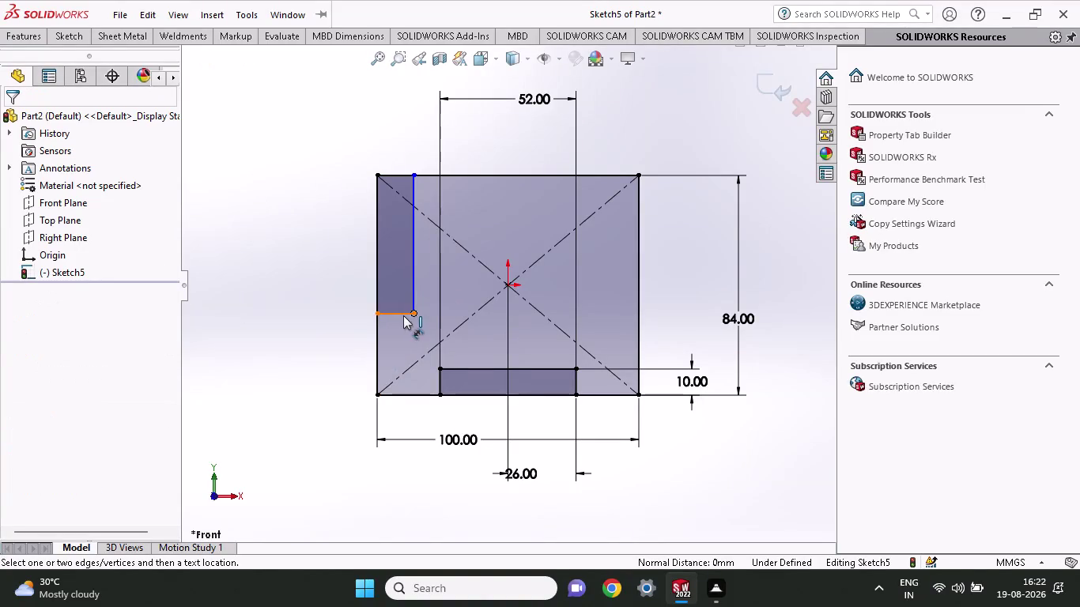
click(377, 311)
click(325, 357)
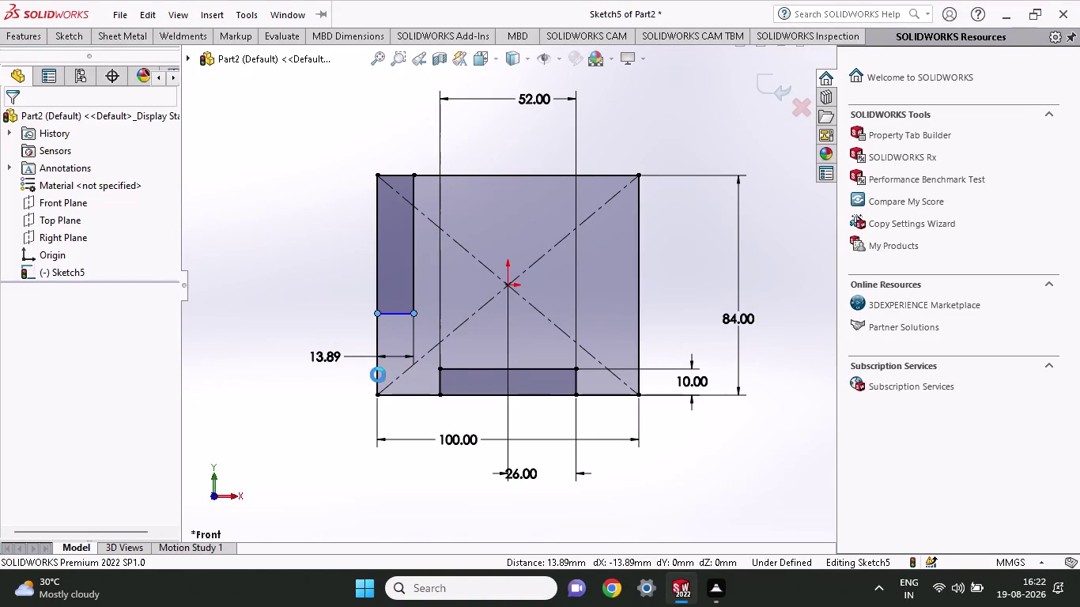
text(12)
key(Return)
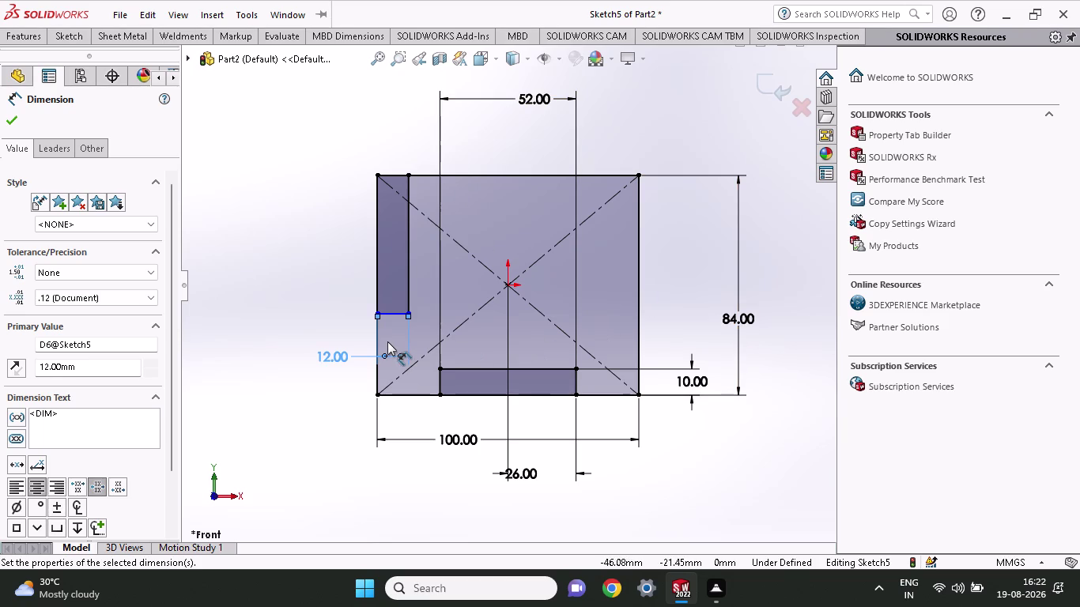
Dimension the left strip's height as 84-12 (72 mm).
click(376, 244)
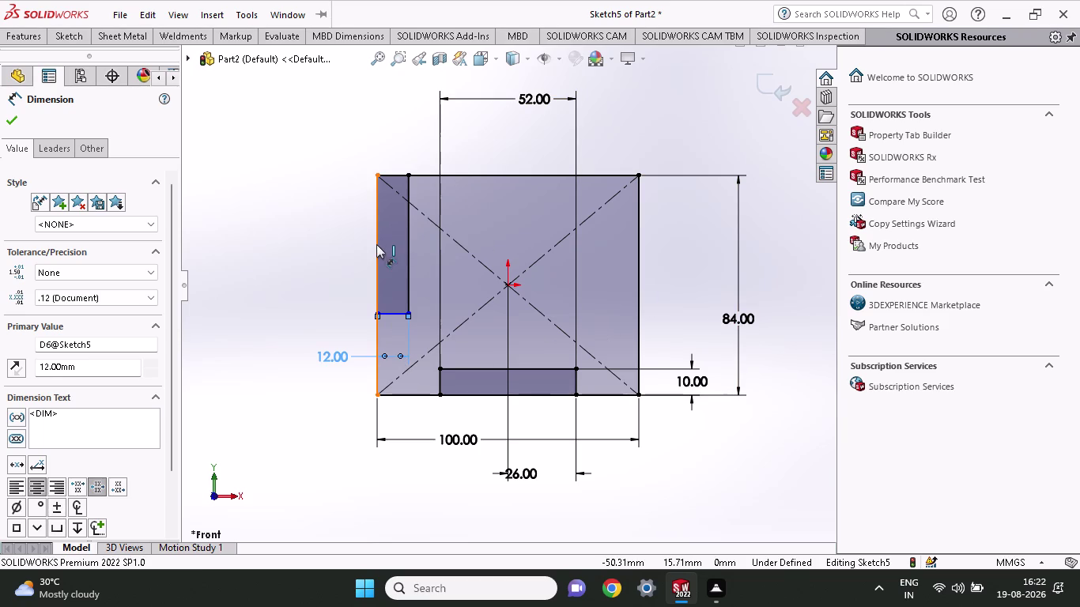
key(Escape)
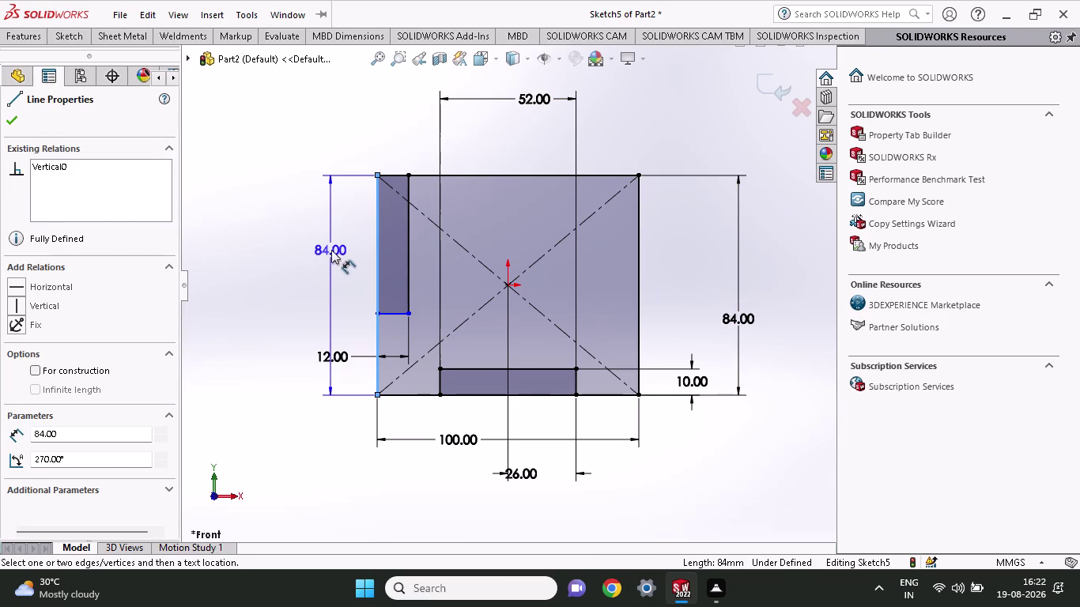
click(374, 316)
click(379, 178)
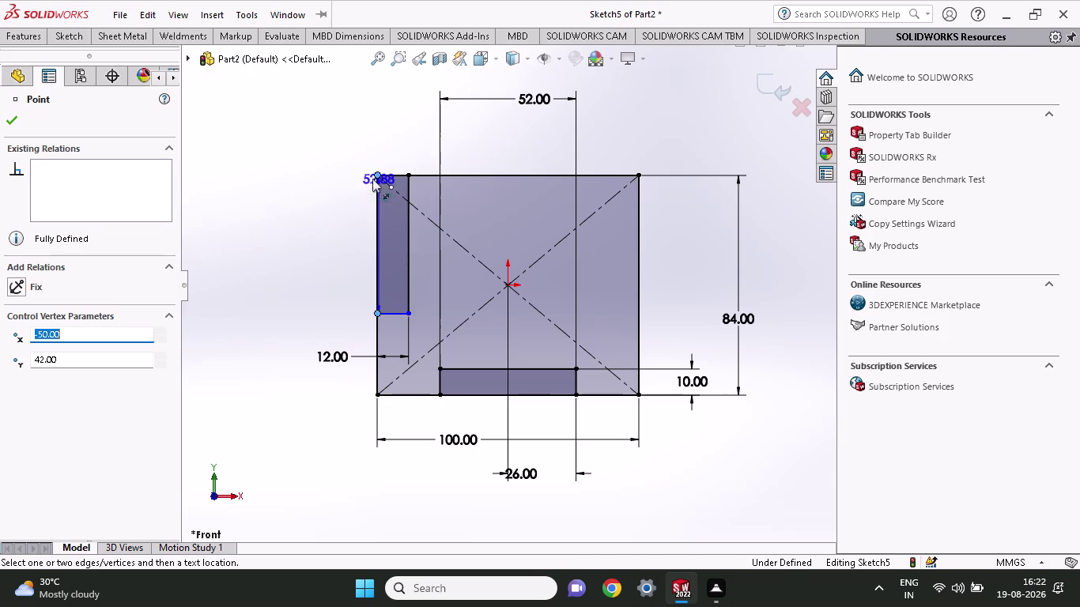
click(346, 226)
text(84)
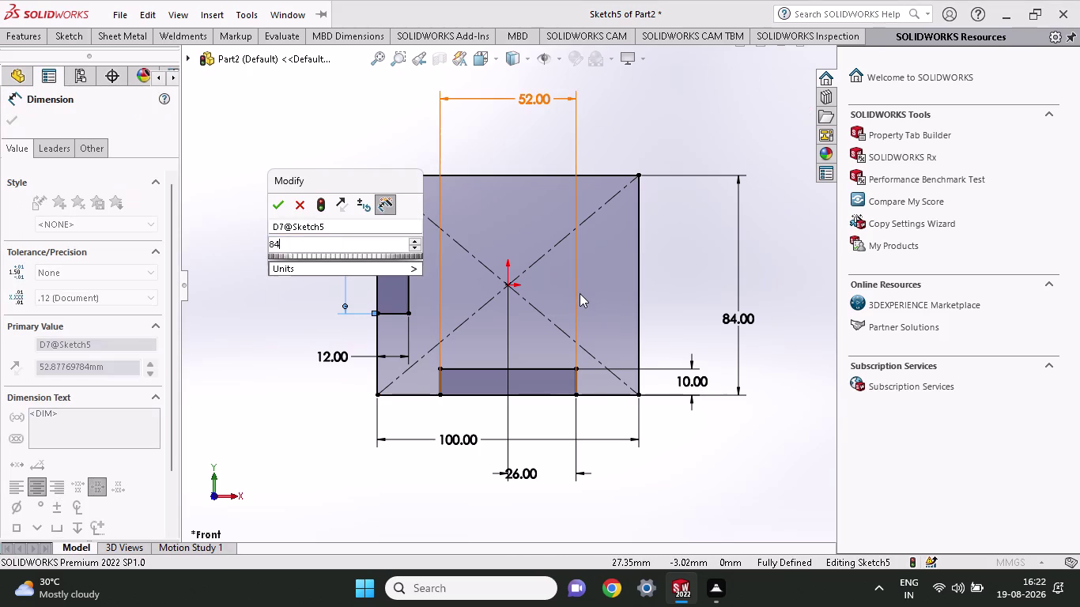
text(-12)
key(Return)
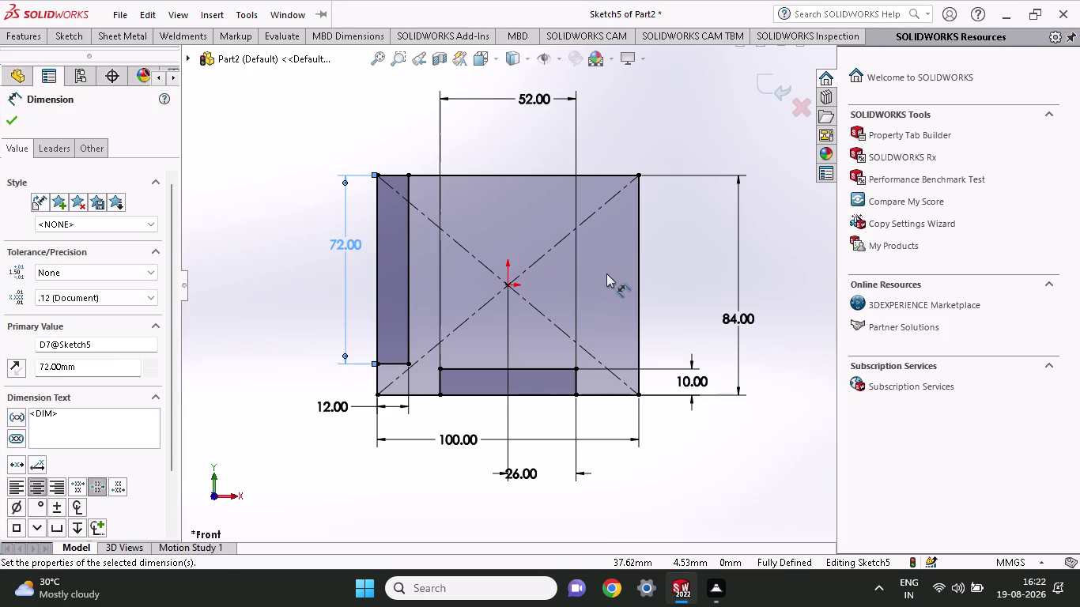
click(82, 40)
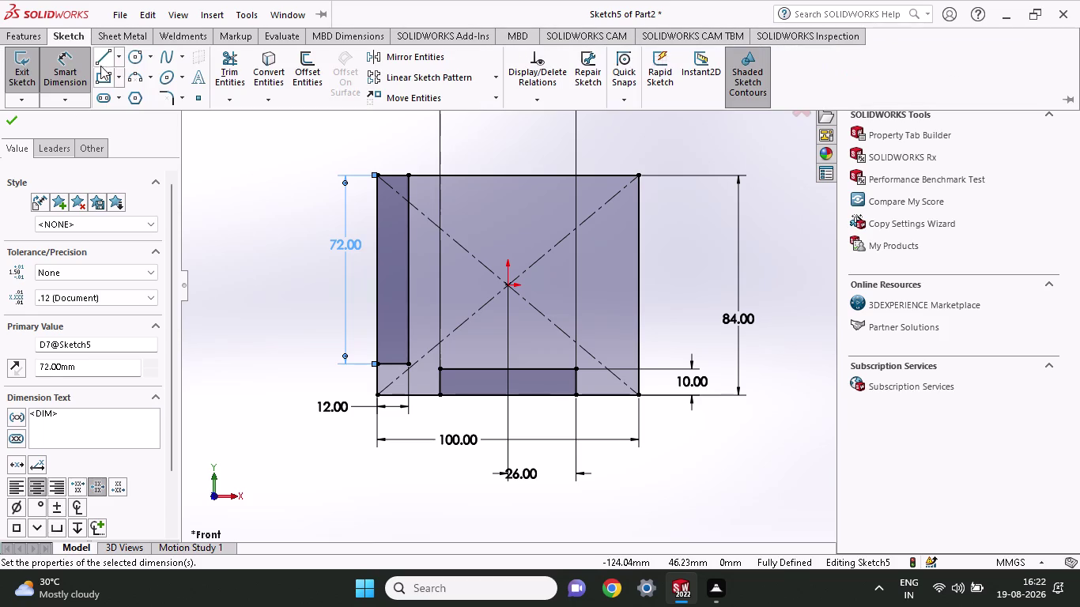
Draw a vertical centerline up from the bottom edge centre toward the origin.
click(116, 59)
click(113, 95)
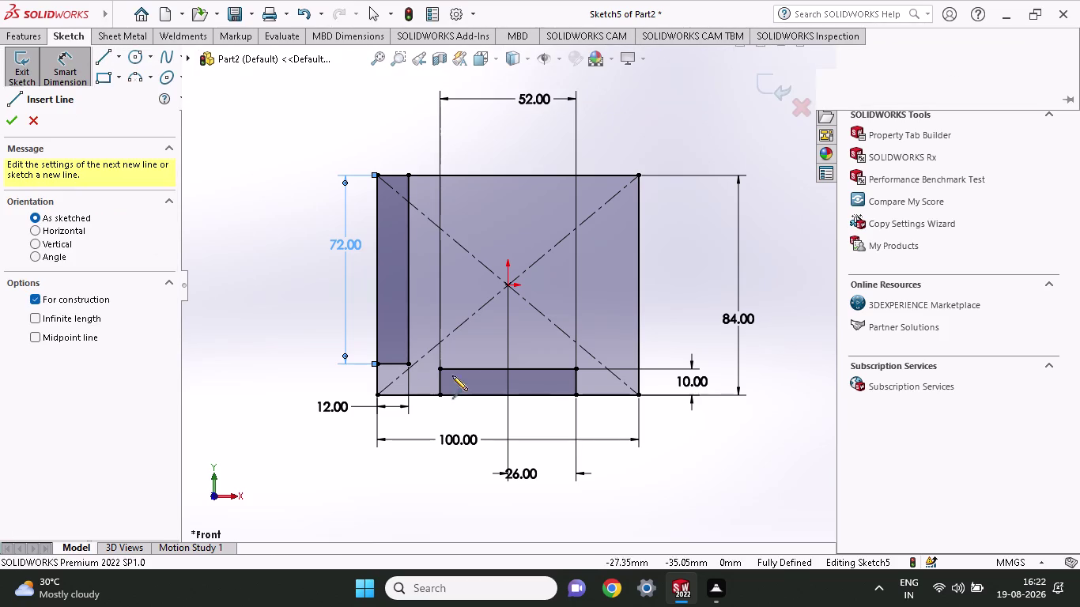
click(507, 393)
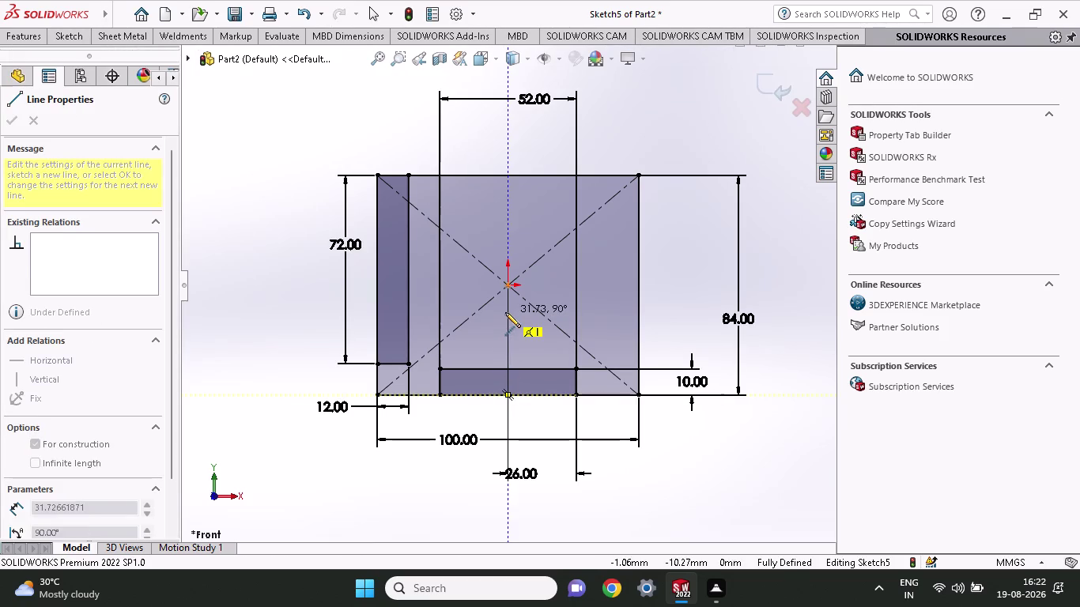
click(505, 312)
click(80, 43)
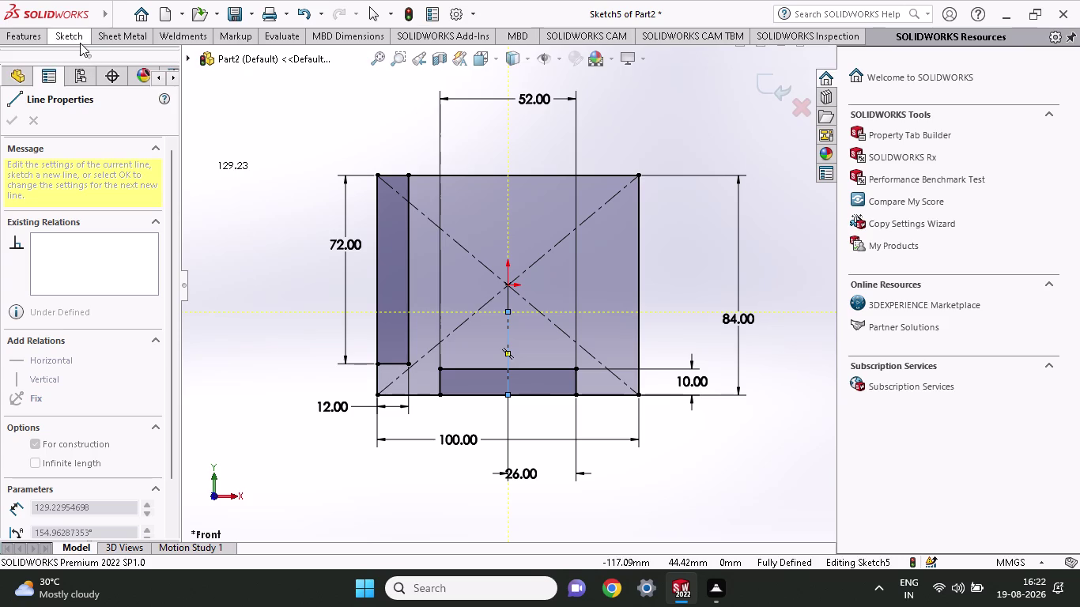
Mirror the left strip's edges about the vertical centerline.
click(397, 49)
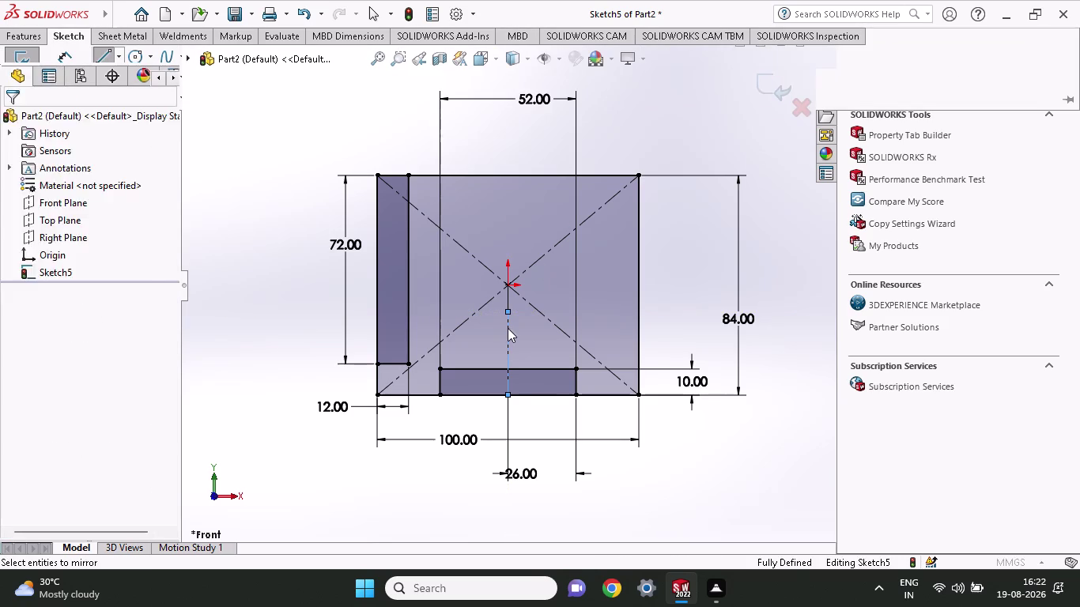
click(121, 309)
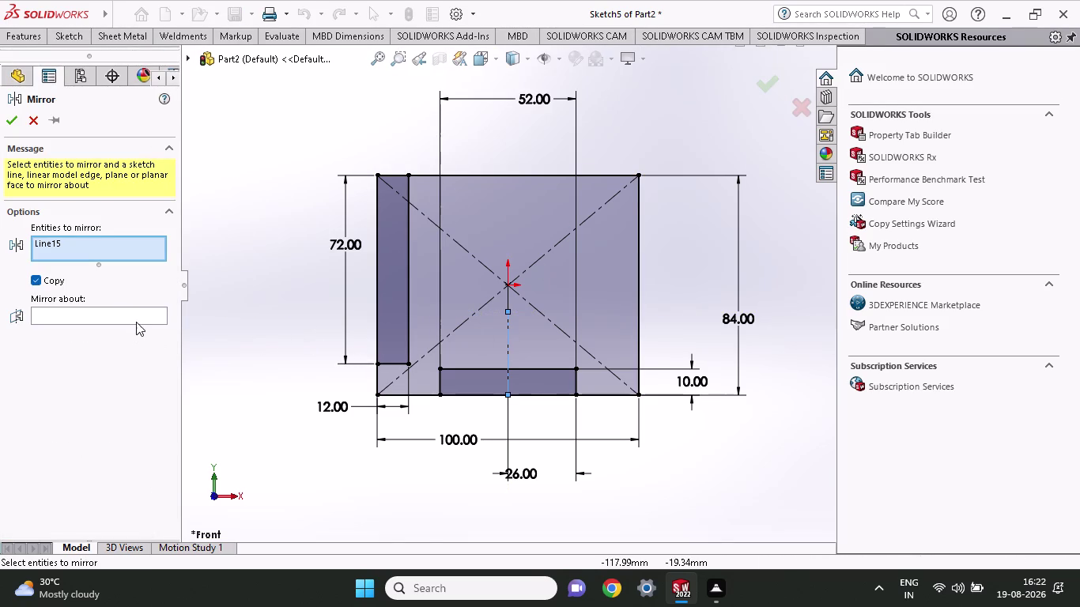
click(136, 322)
click(141, 318)
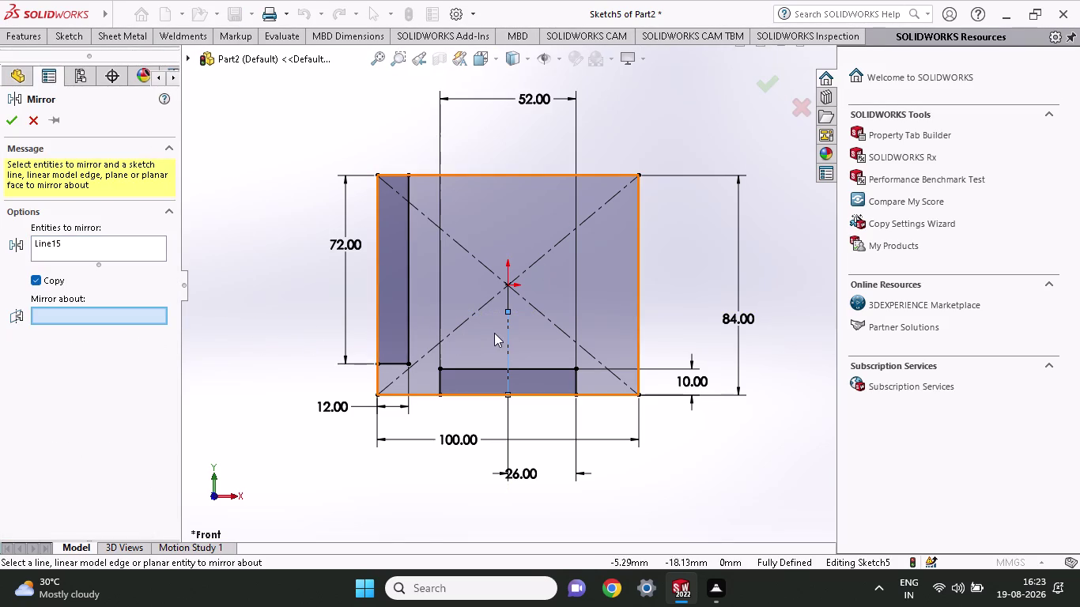
click(507, 331)
click(122, 243)
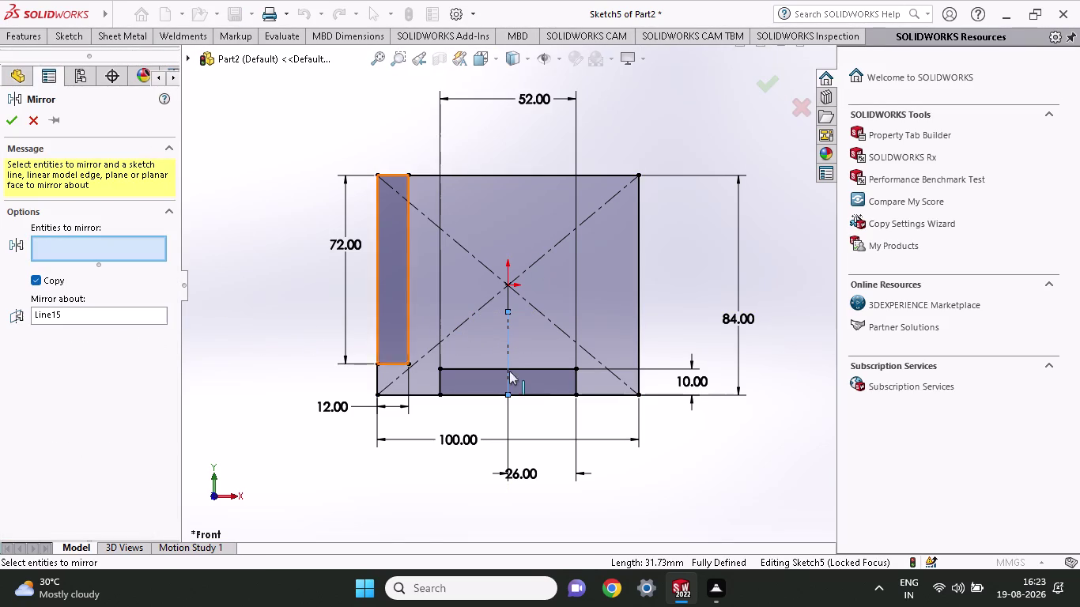
click(380, 308)
click(387, 308)
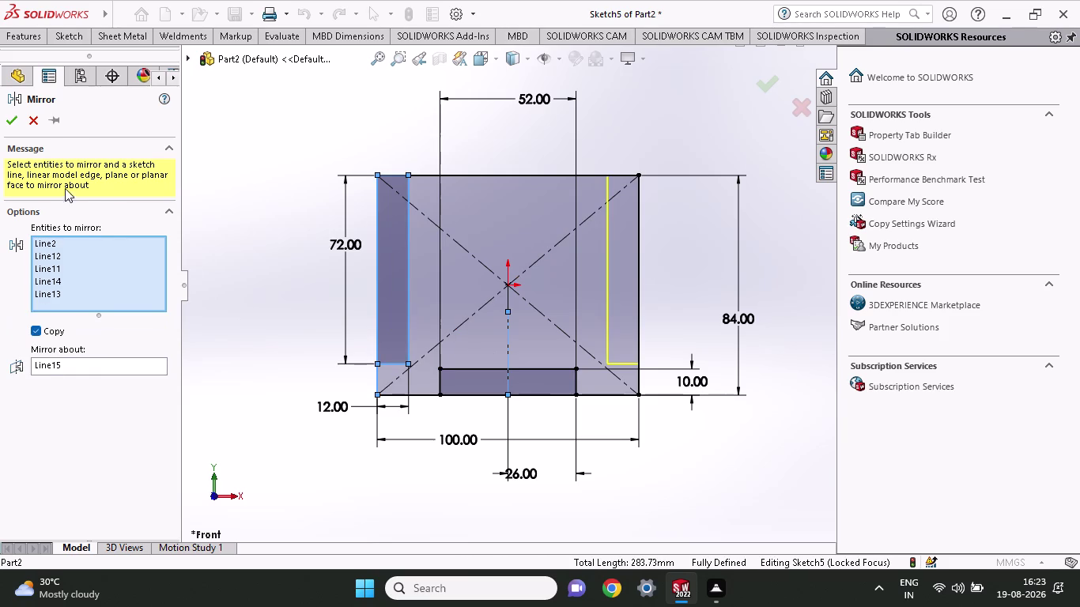
click(5, 120)
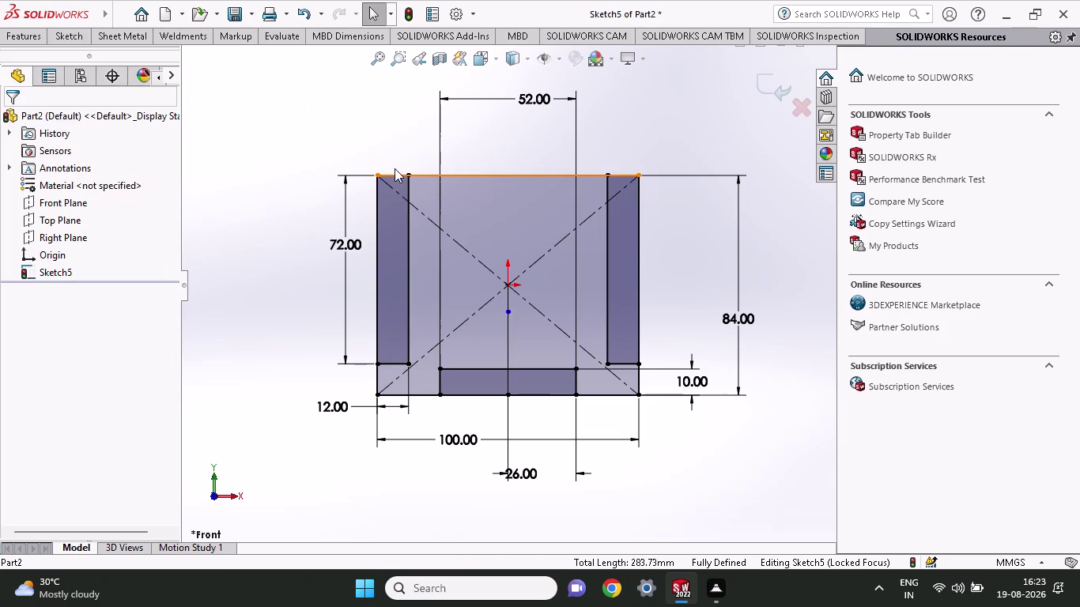
Exit and re-enter the sketch, then undo a long run of recent sketch changes.
click(32, 42)
right_click(287, 222)
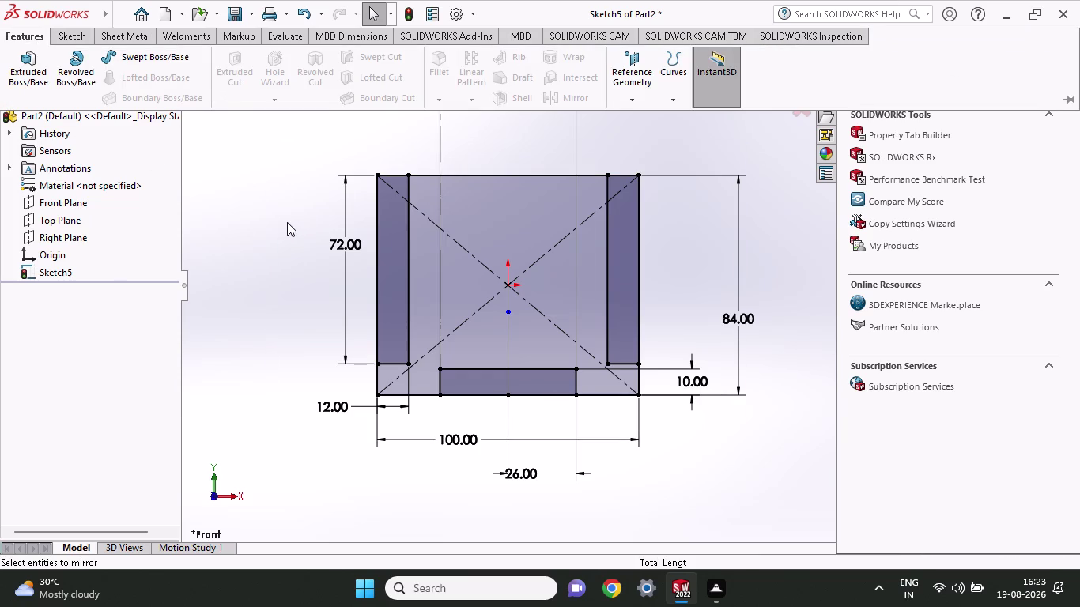
click(473, 201)
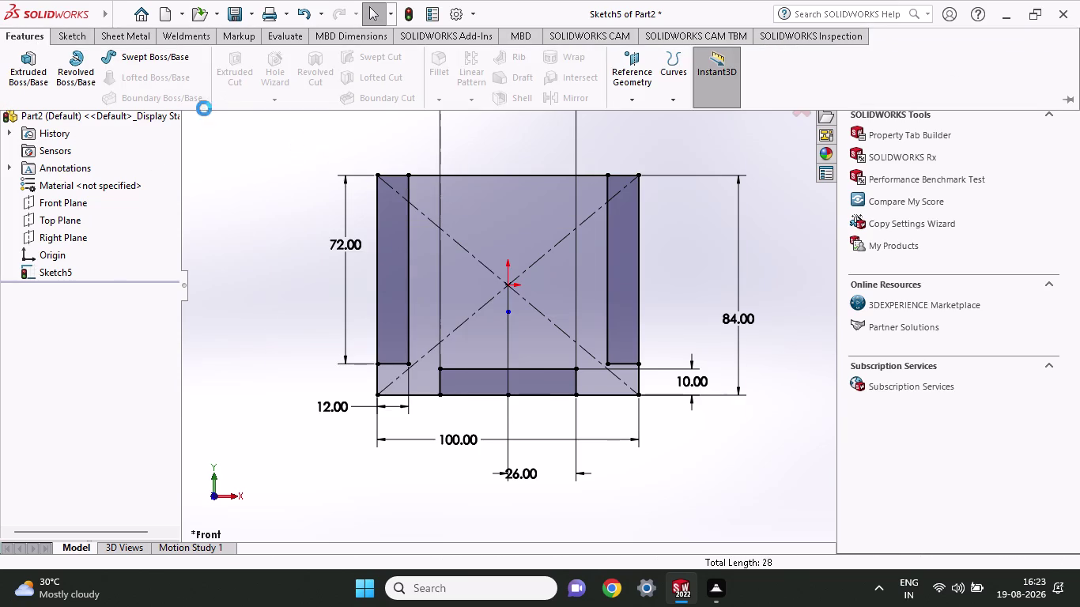
click(34, 43)
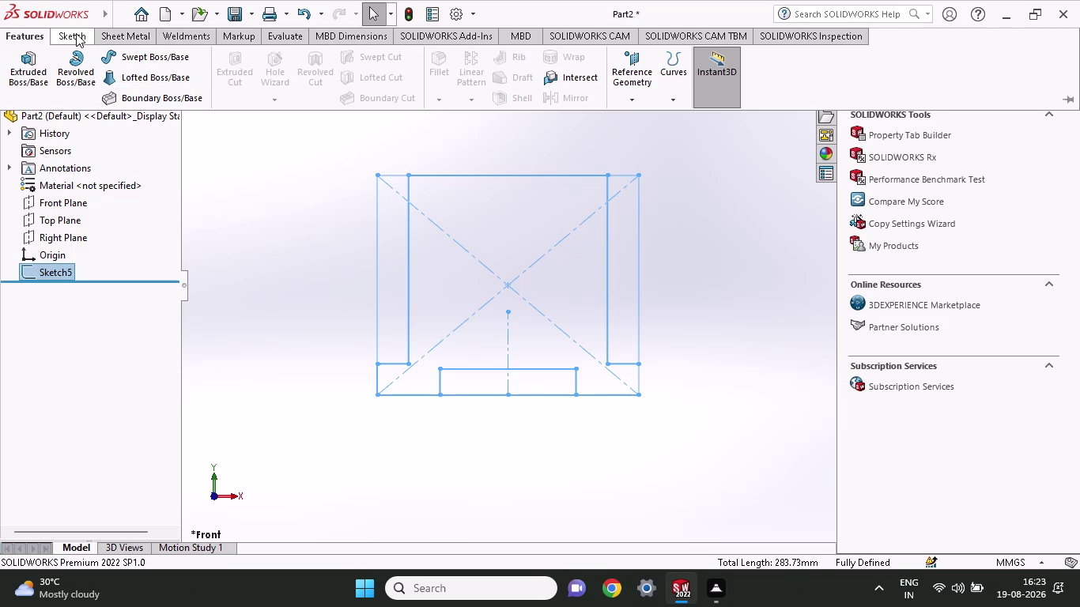
key(ctrl+z)
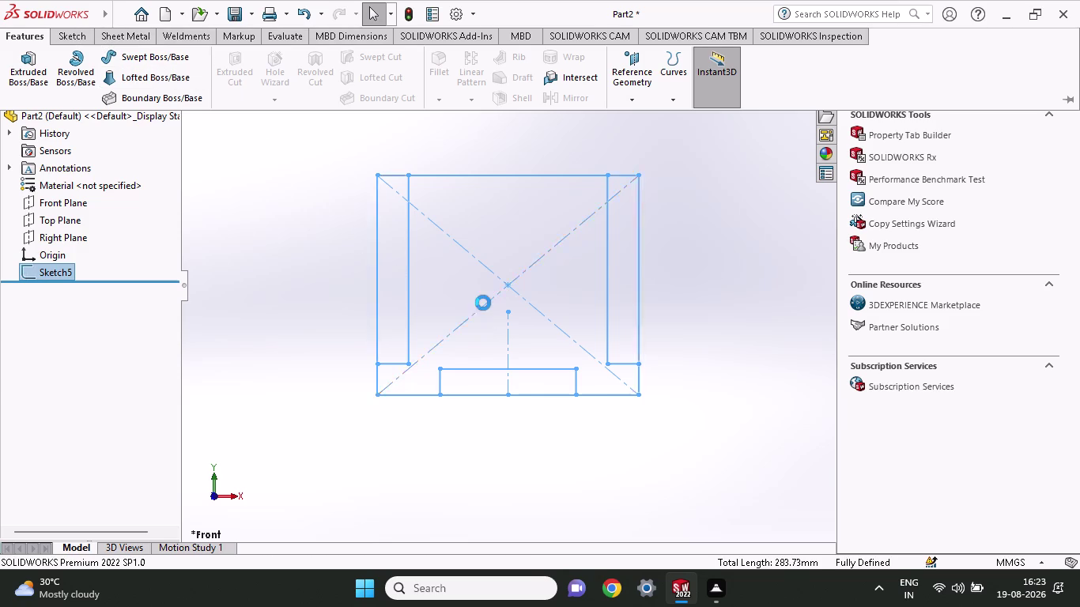
scroll(up, 3)
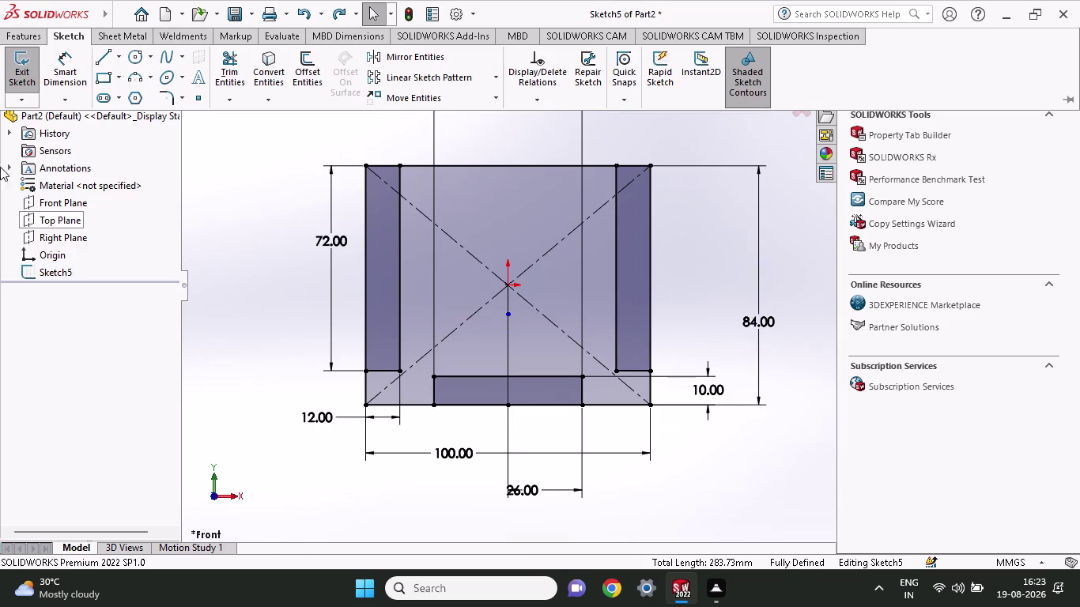
click(17, 34)
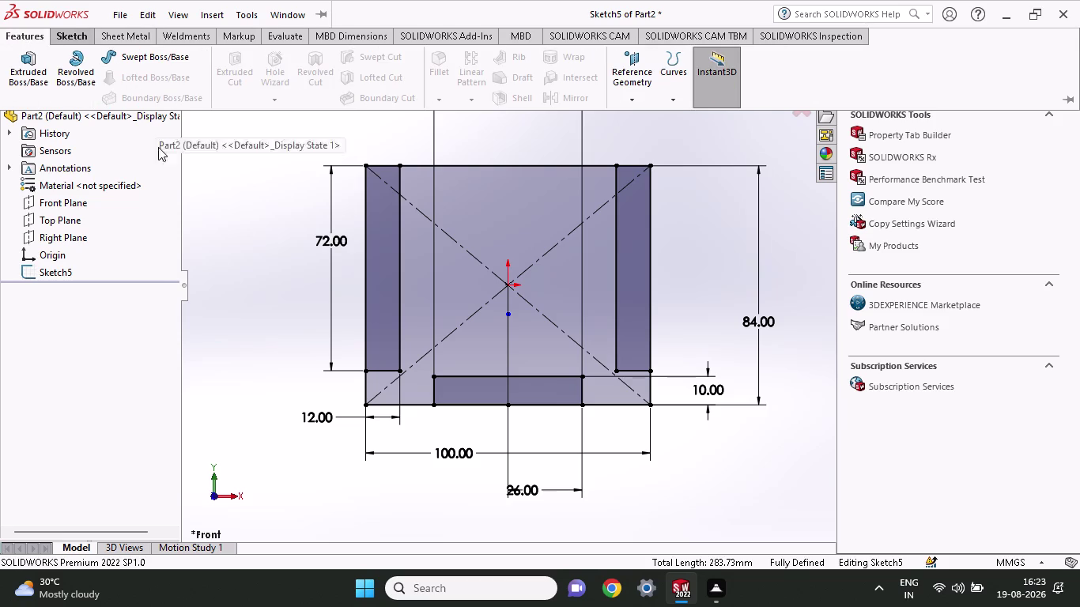
key(ctrl+z)
key(ctrl+z)
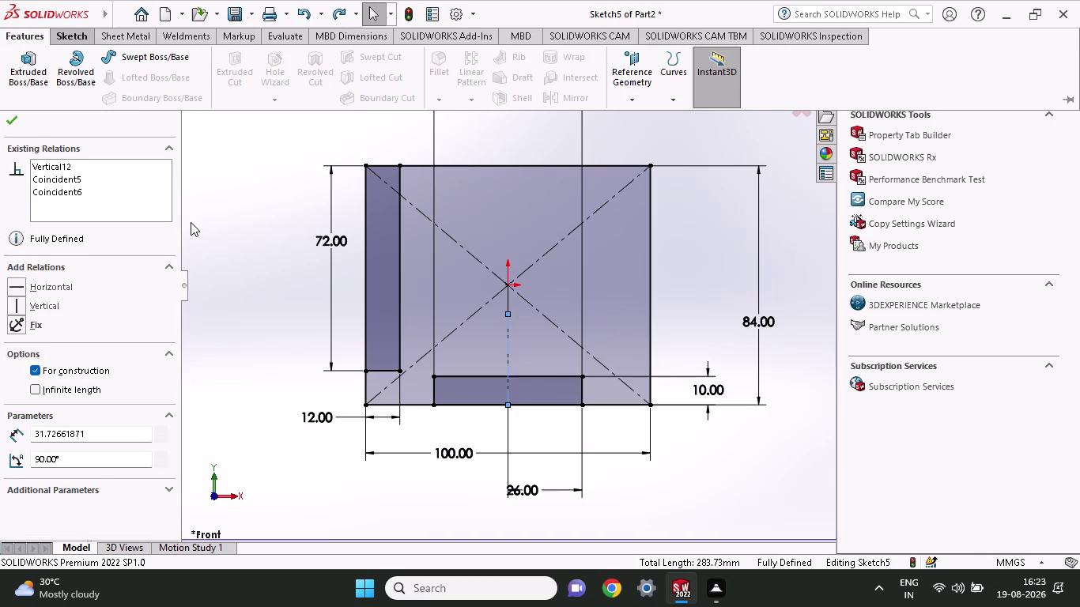
key(ctrl+z)
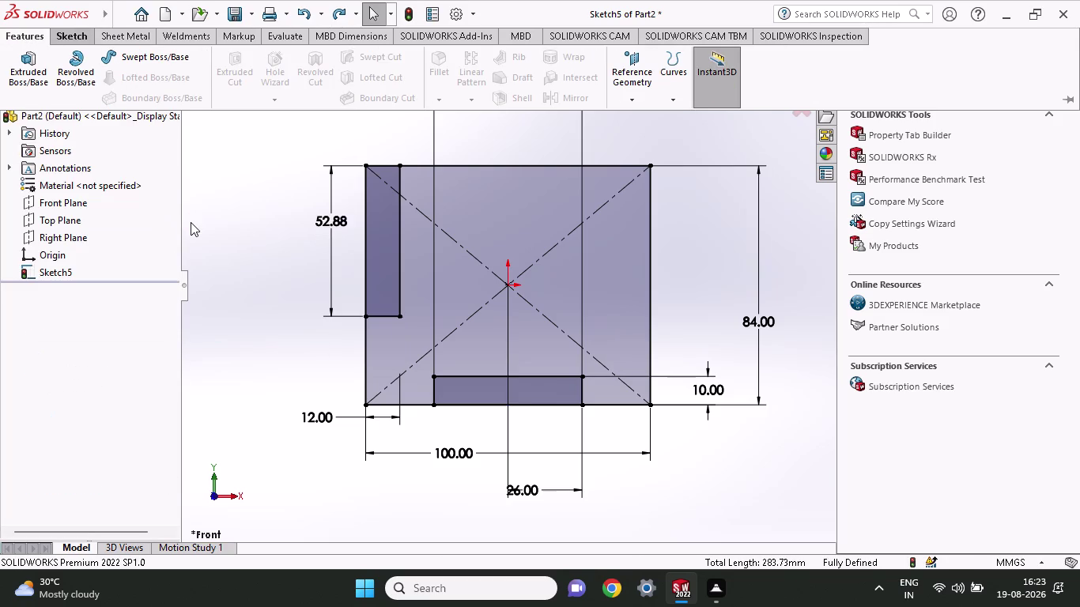
key(ctrl+z)
key(ctrl+z)
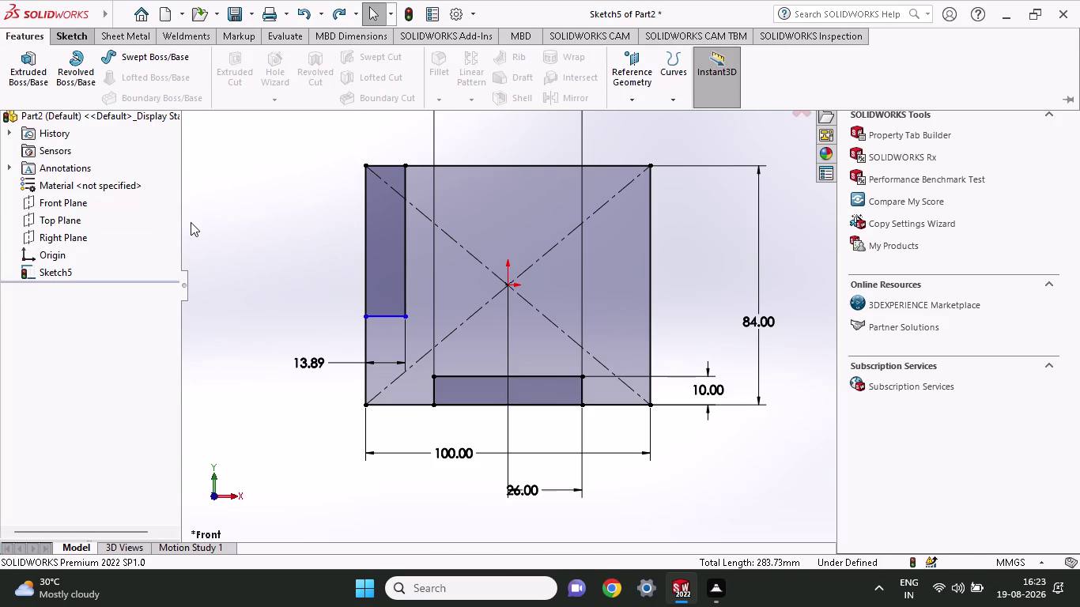
key(ctrl+z)
key(ctrl+z)
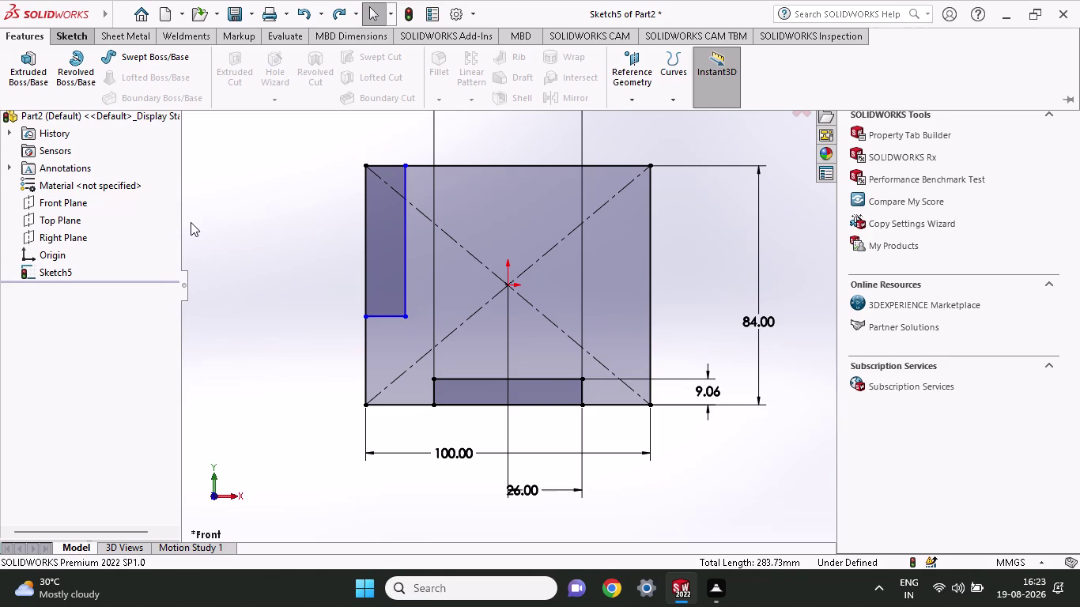
key(ctrl+z)
key(ctrl+z)
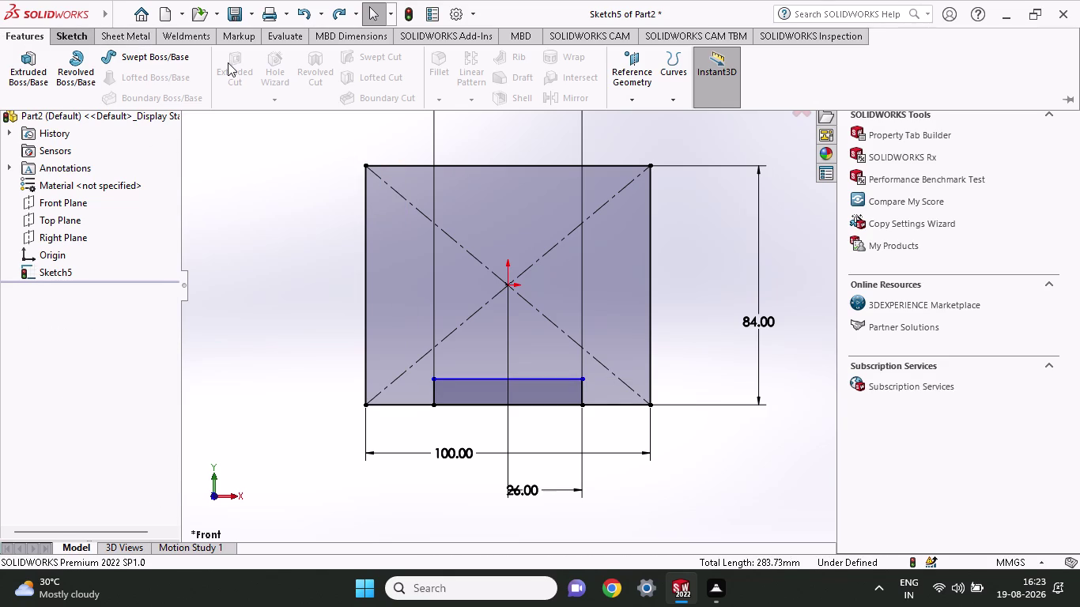
Select Sketch5 and keep undoing back past the slot rectangle.
click(246, 266)
click(53, 271)
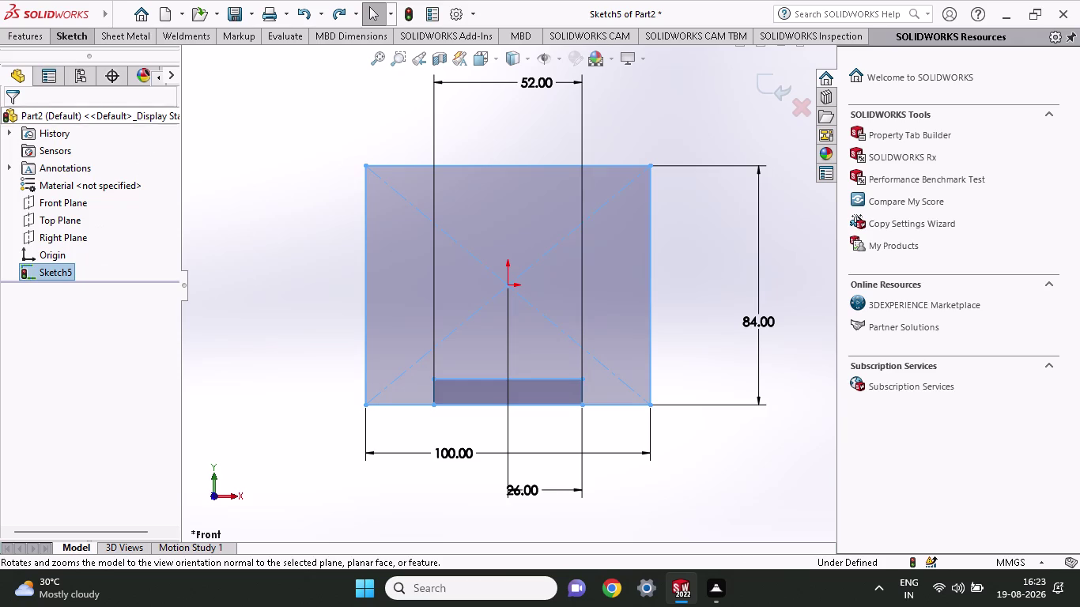
click(36, 39)
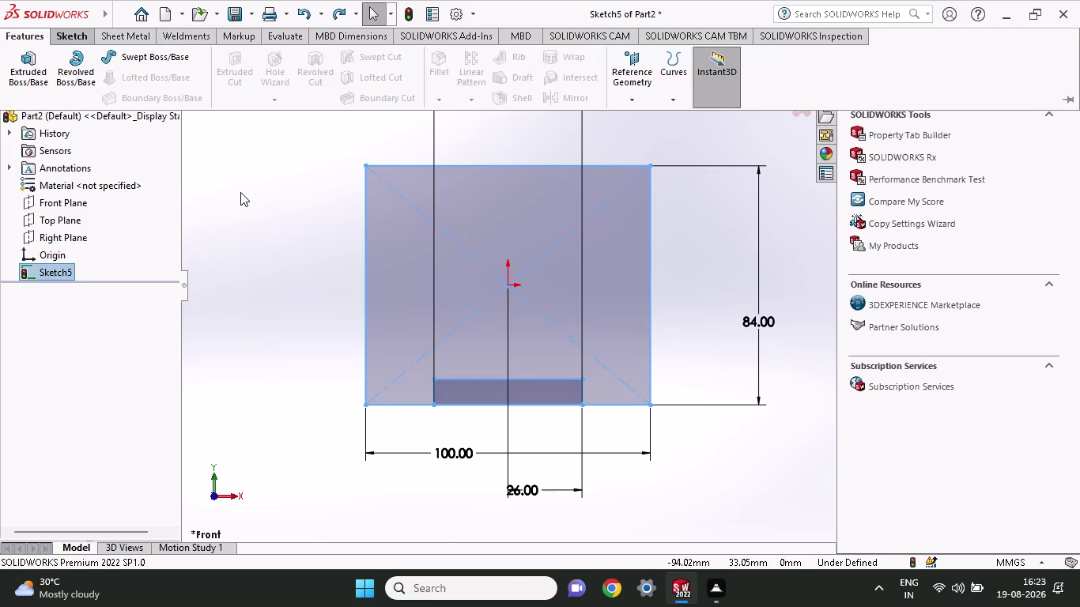
key(ctrl+z)
key(ctrl+z)
key(ctrl+z)
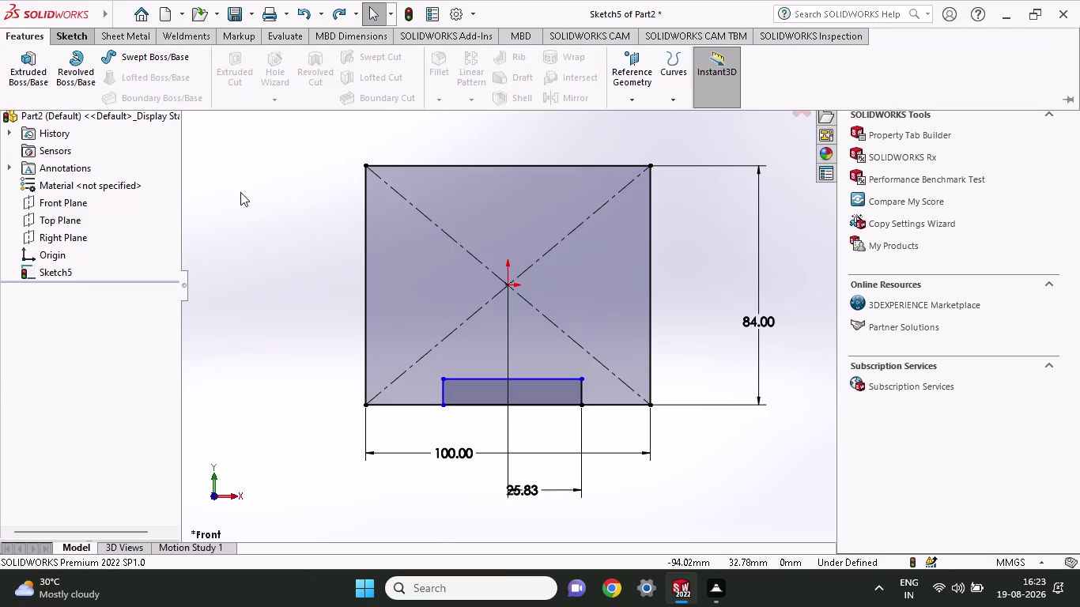
key(ctrl+z)
key(ctrl+z)
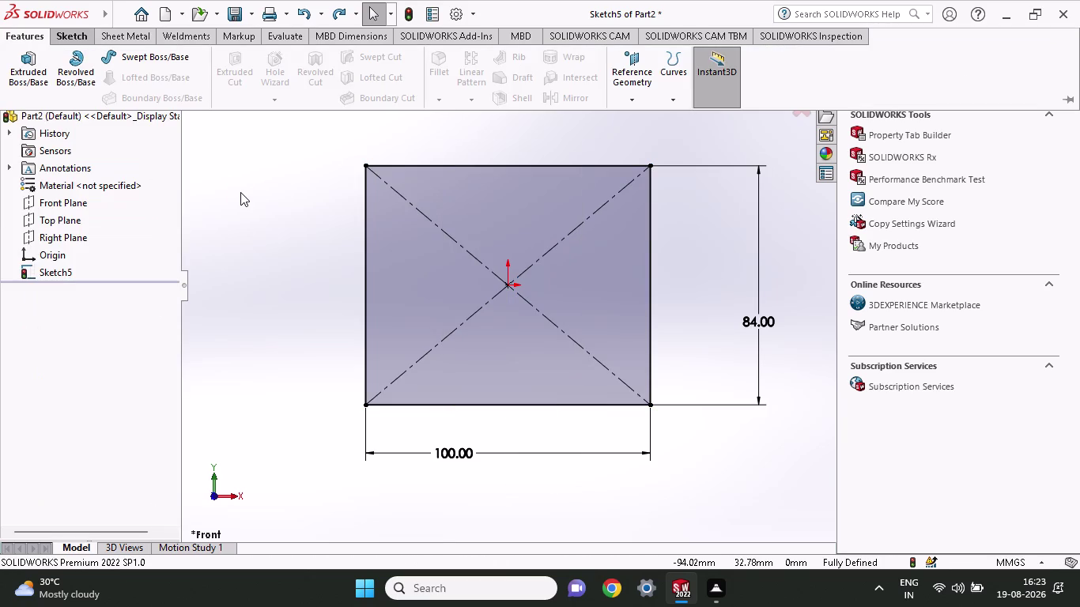
Leave the sketch and undo the 100 x 84 rectangle and Sketch5 itself.
right_click(243, 198)
click(420, 173)
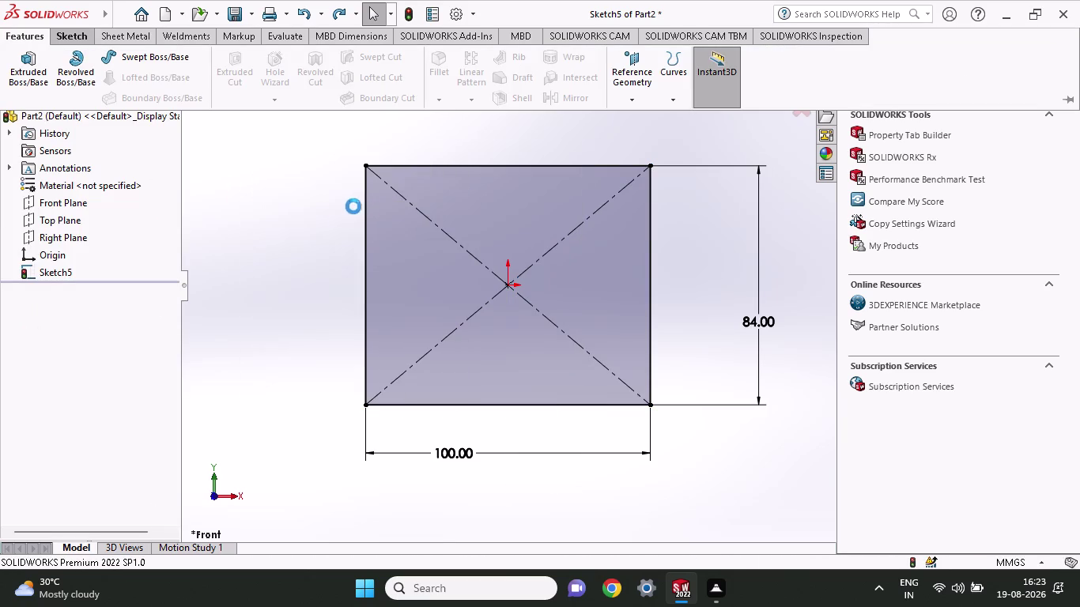
click(32, 36)
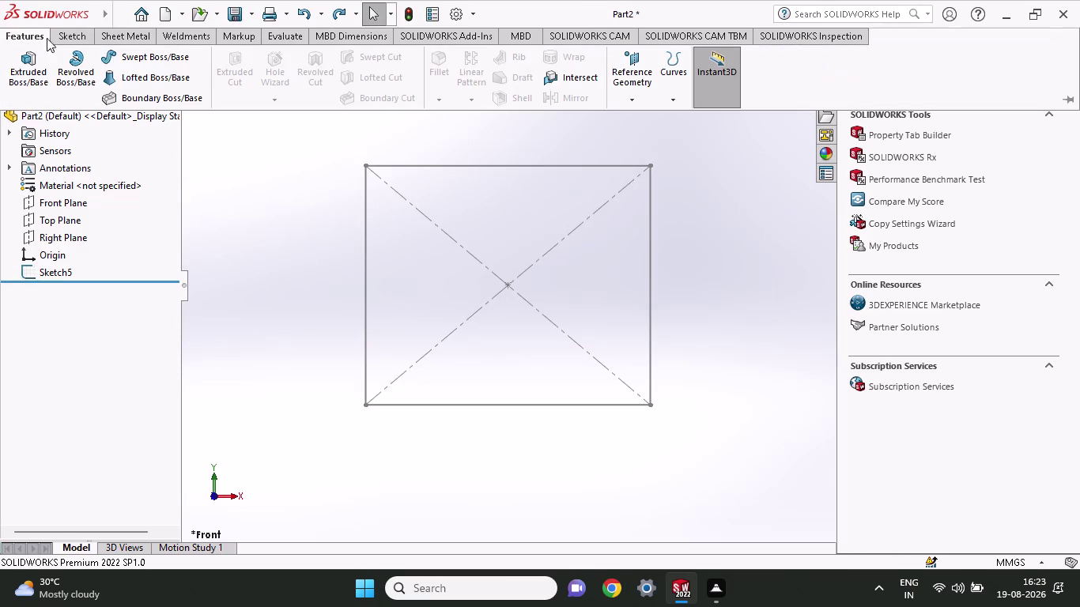
click(281, 193)
key(ctrl+z)
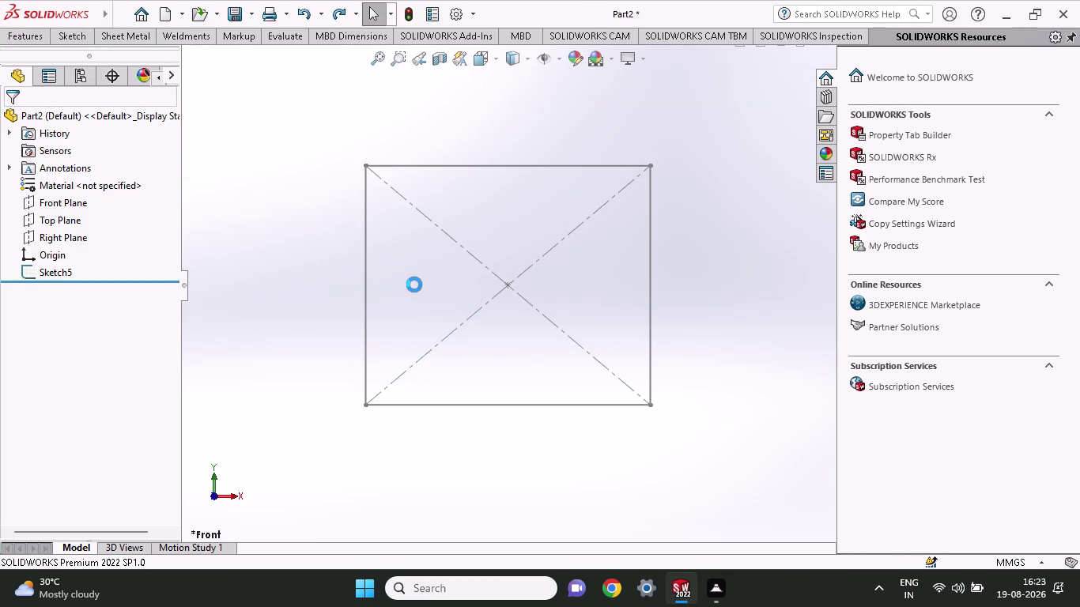
key(ctrl+z)
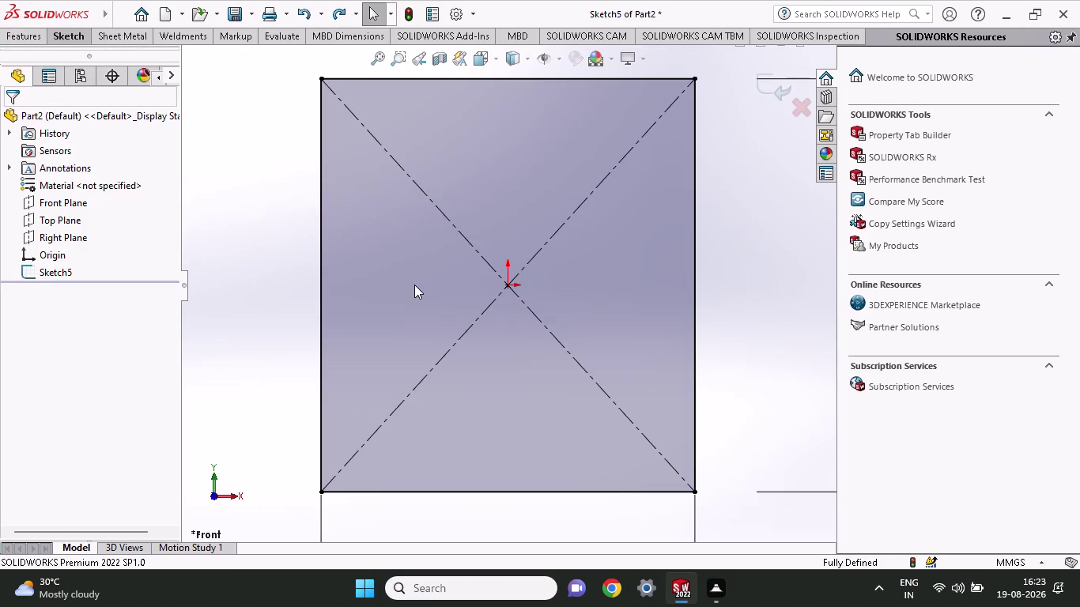
key(ctrl+z)
key(ctrl+z)
key(ctrl+z)
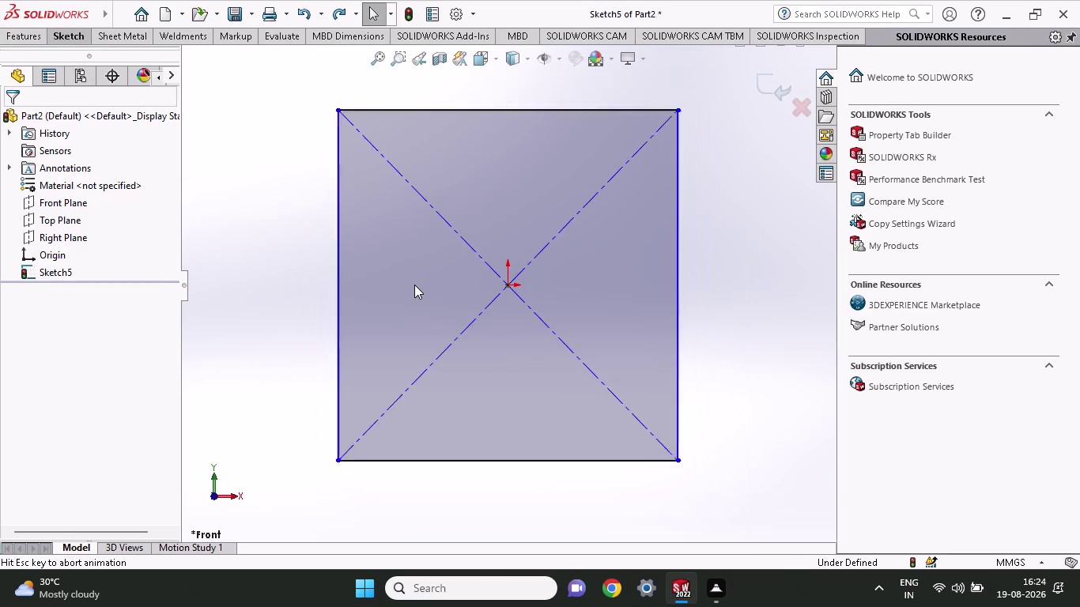
key(ctrl+z)
key(ctrl+z)
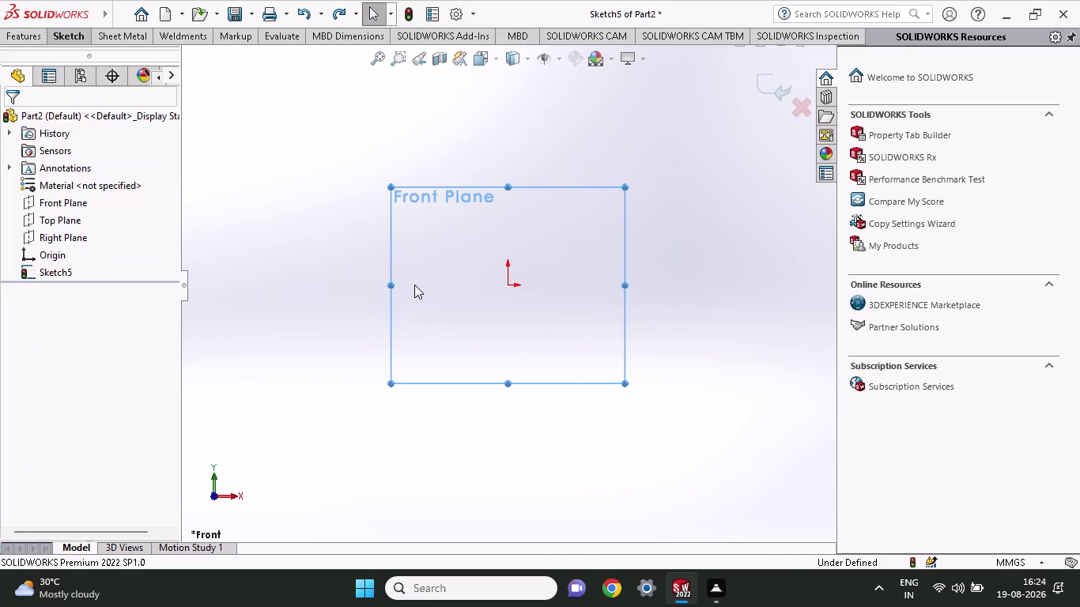
key(ctrl+z)
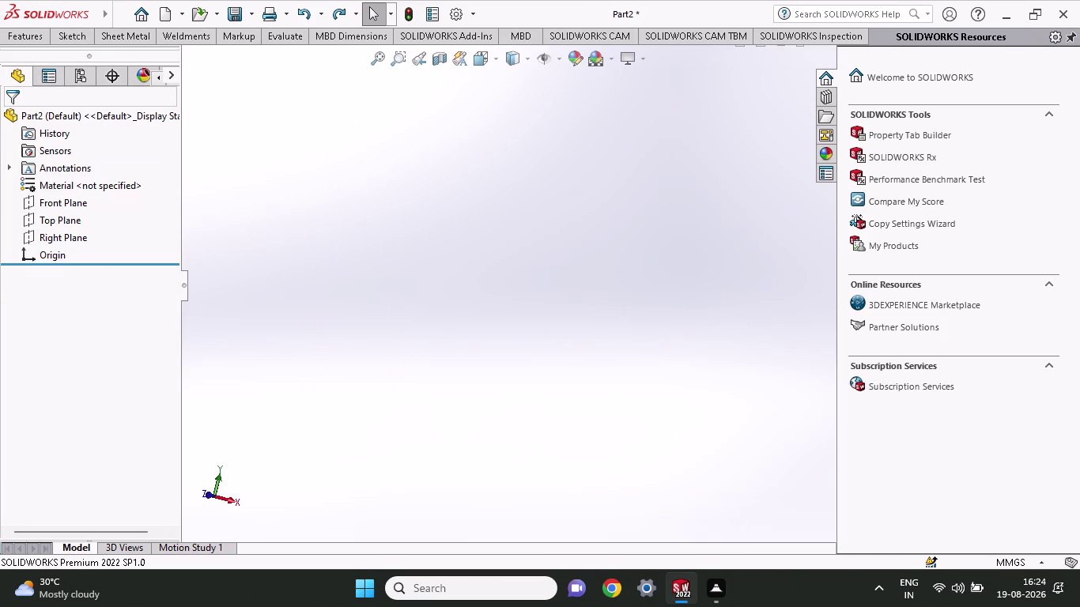
Start a Front Plane sketch and draw a center rectangle from the origin.
click(20, 39)
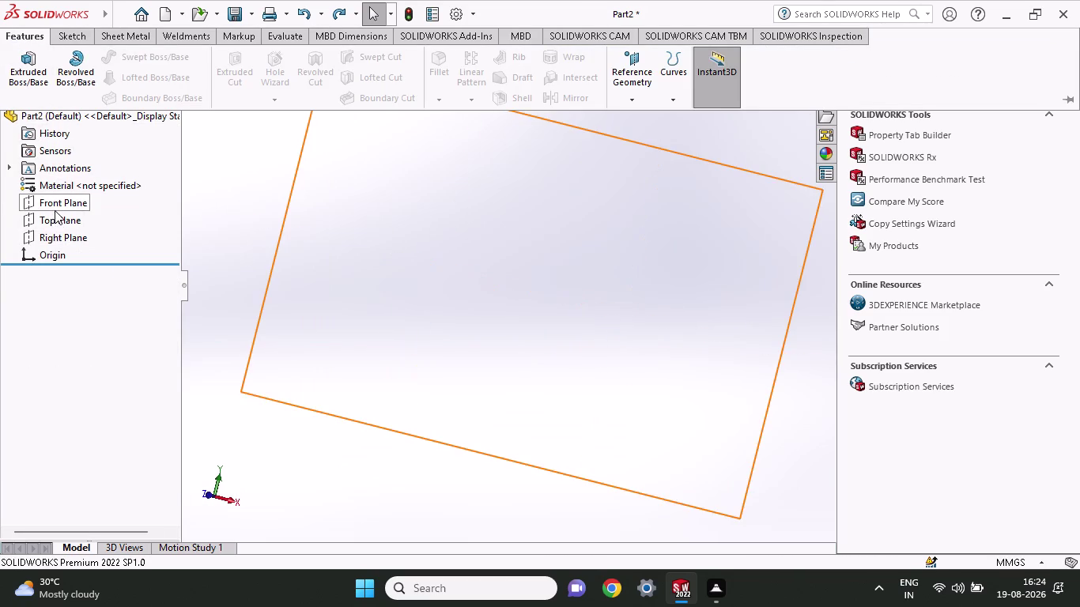
click(55, 207)
click(65, 187)
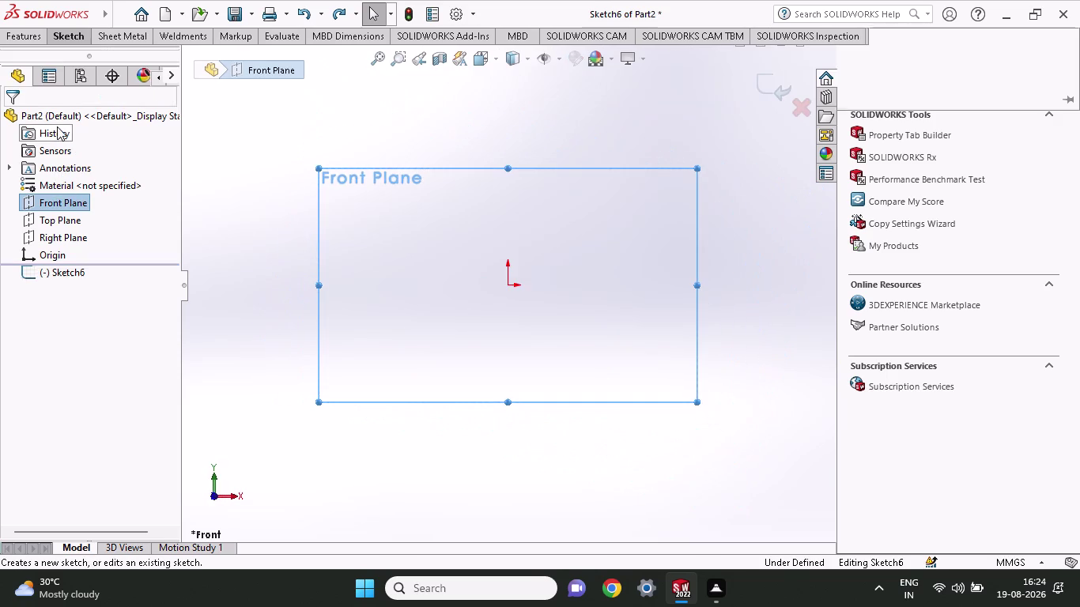
click(67, 36)
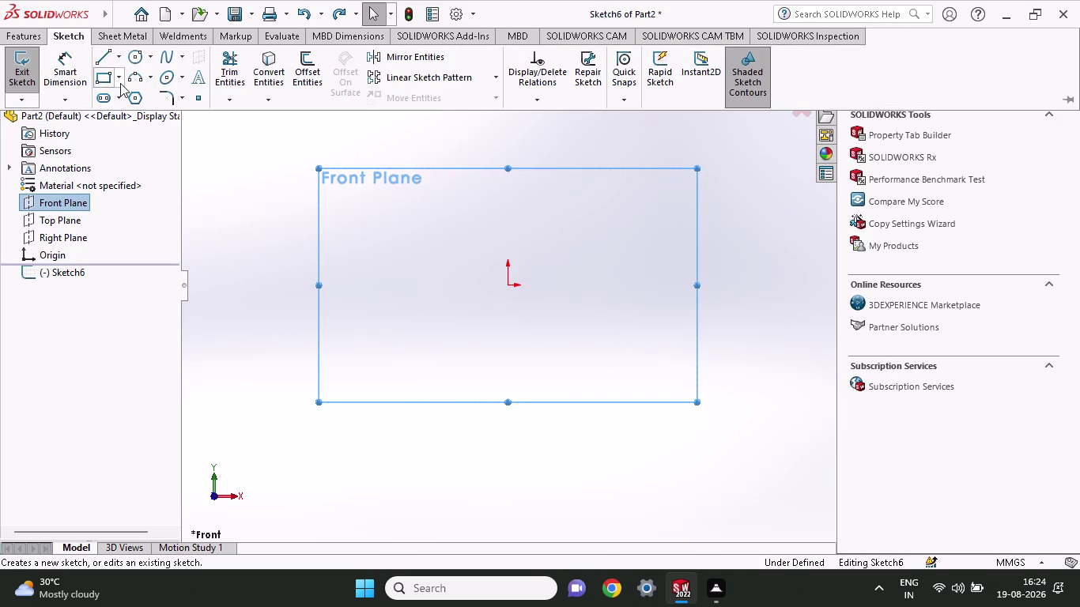
click(120, 83)
click(128, 123)
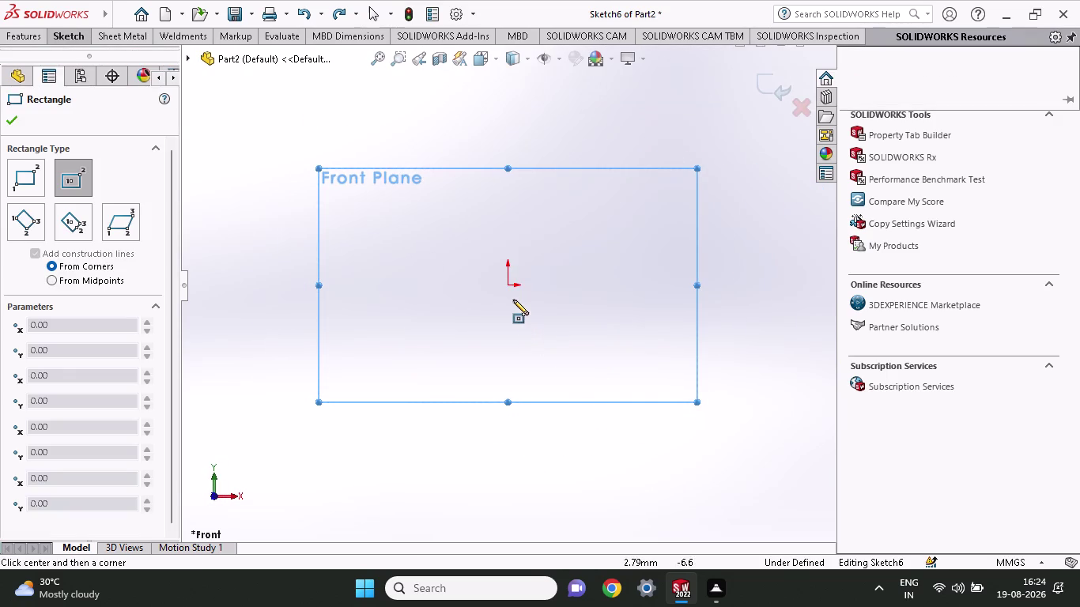
click(508, 286)
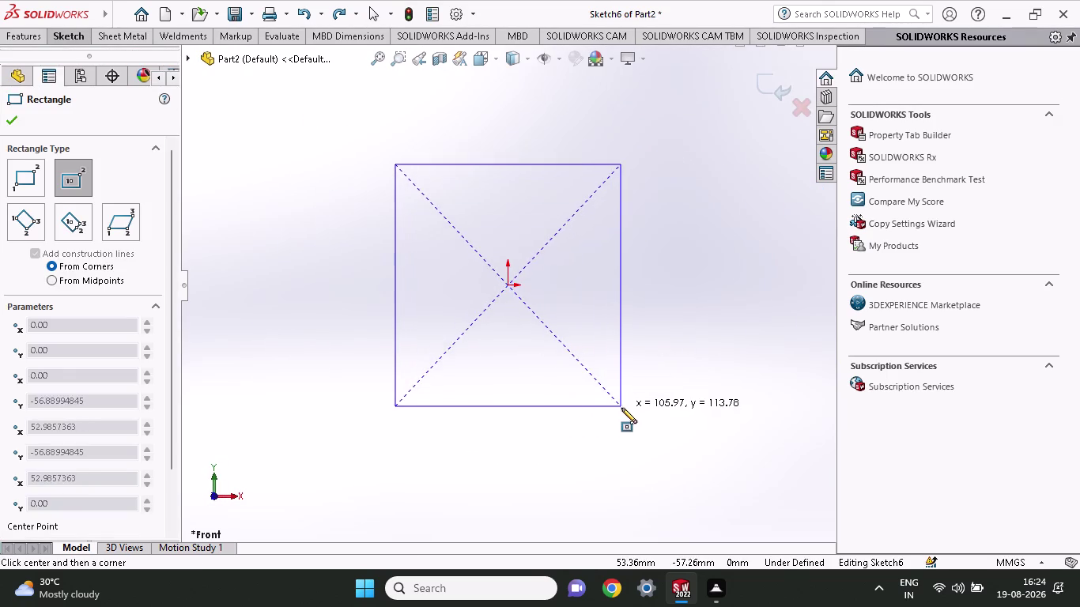
click(621, 430)
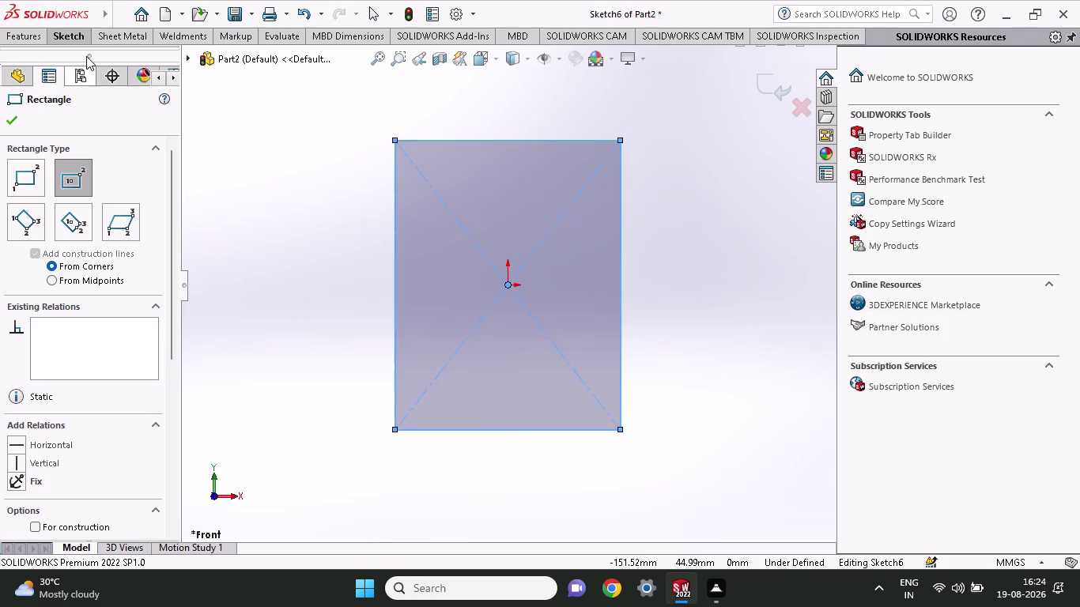
click(73, 35)
Dimension the rectangle's bottom edge to 100 and right edge to 84.
click(74, 79)
click(486, 432)
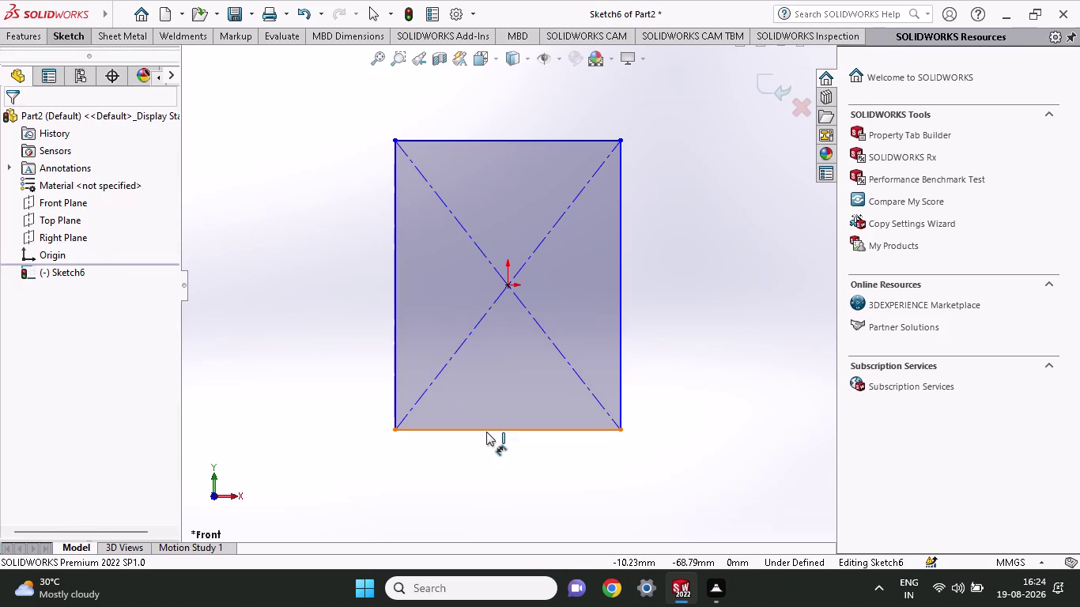
click(433, 481)
text(100)
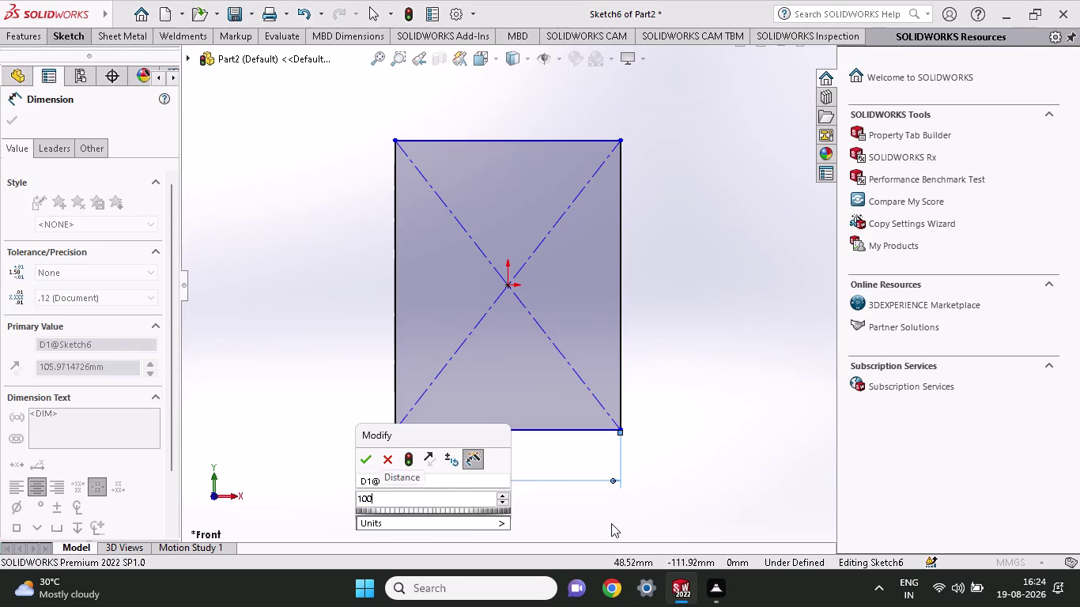
key(Return)
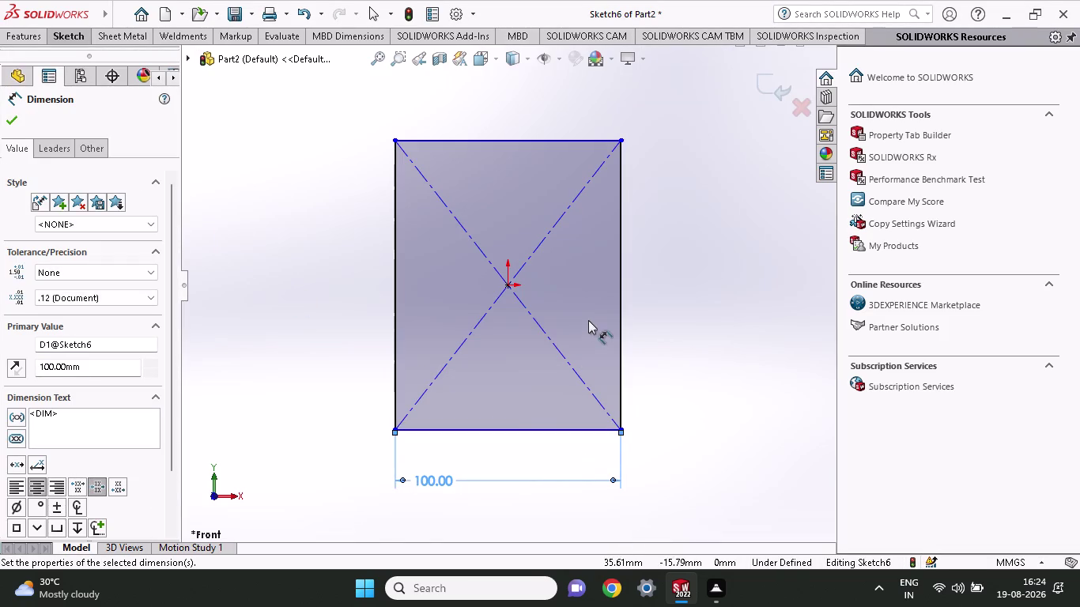
click(622, 310)
click(684, 323)
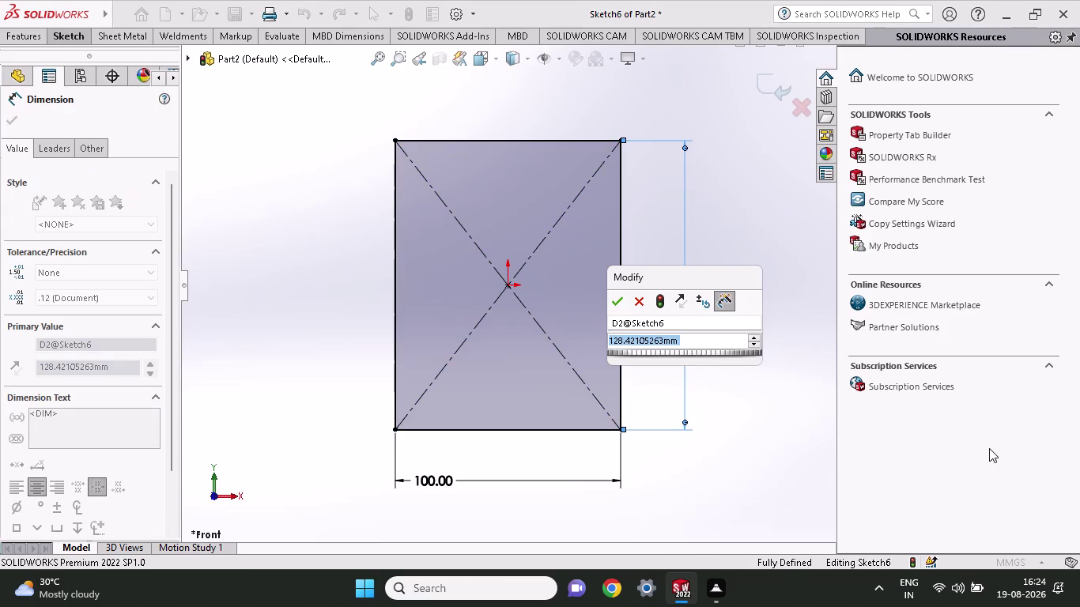
text(84)
key(Return)
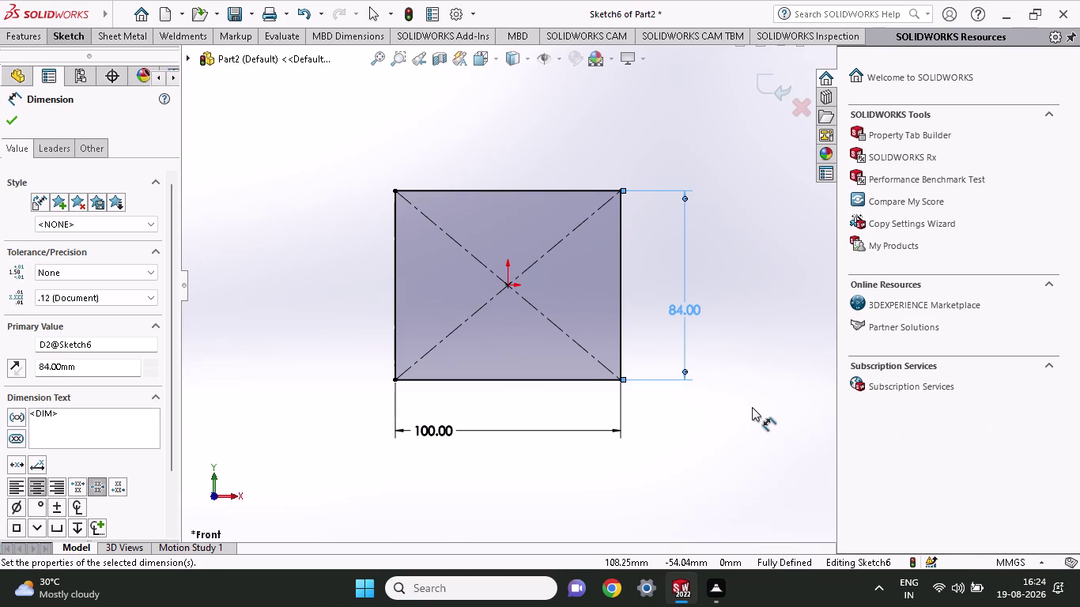
click(59, 39)
click(117, 81)
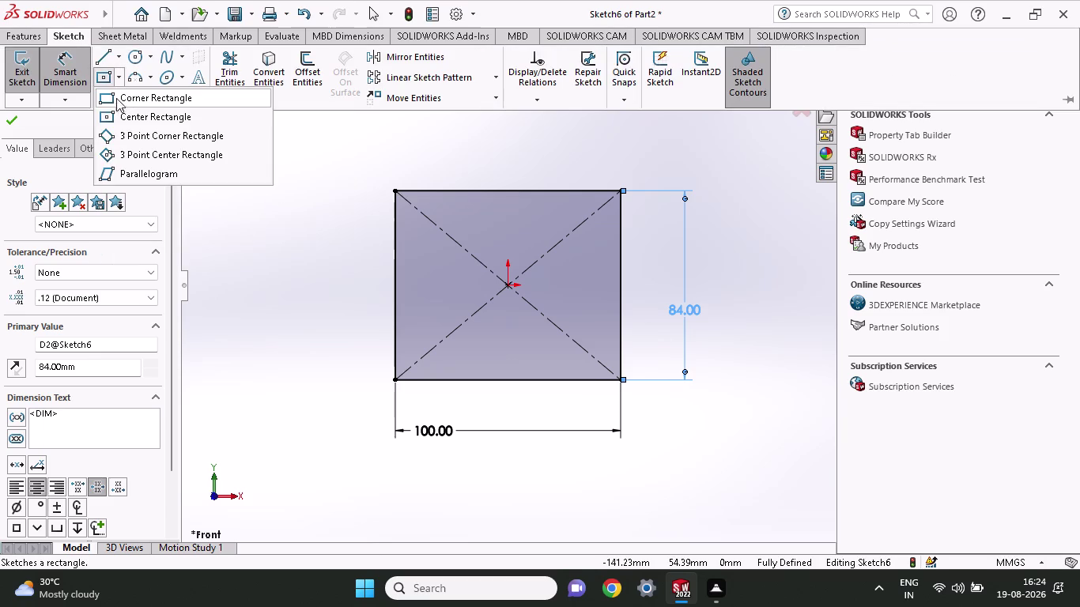
Draw a small corner rectangle sitting on the large rectangle's bottom edge.
click(111, 118)
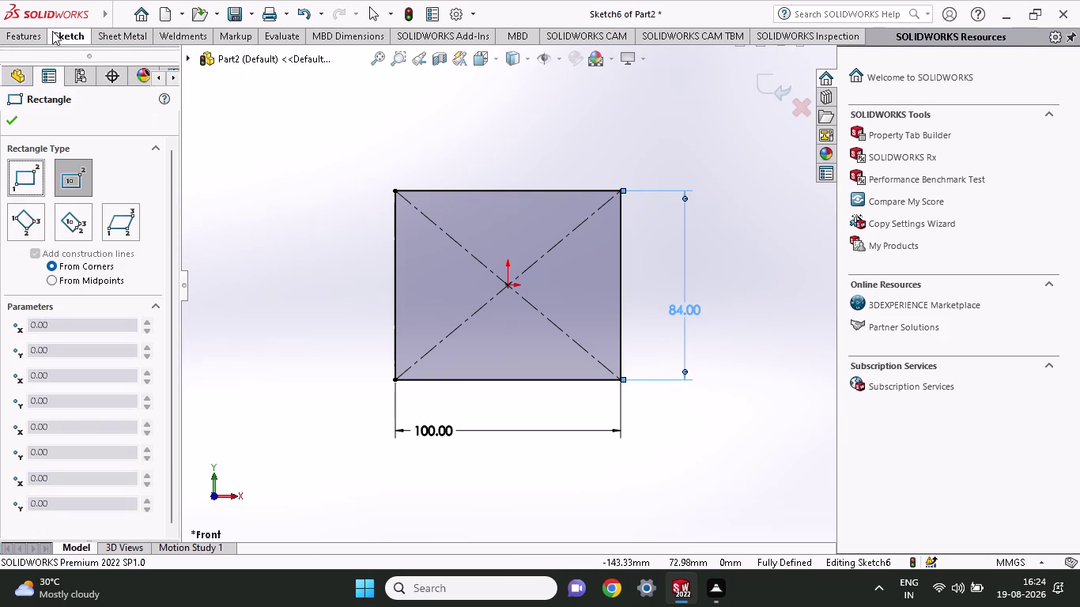
click(63, 44)
click(117, 79)
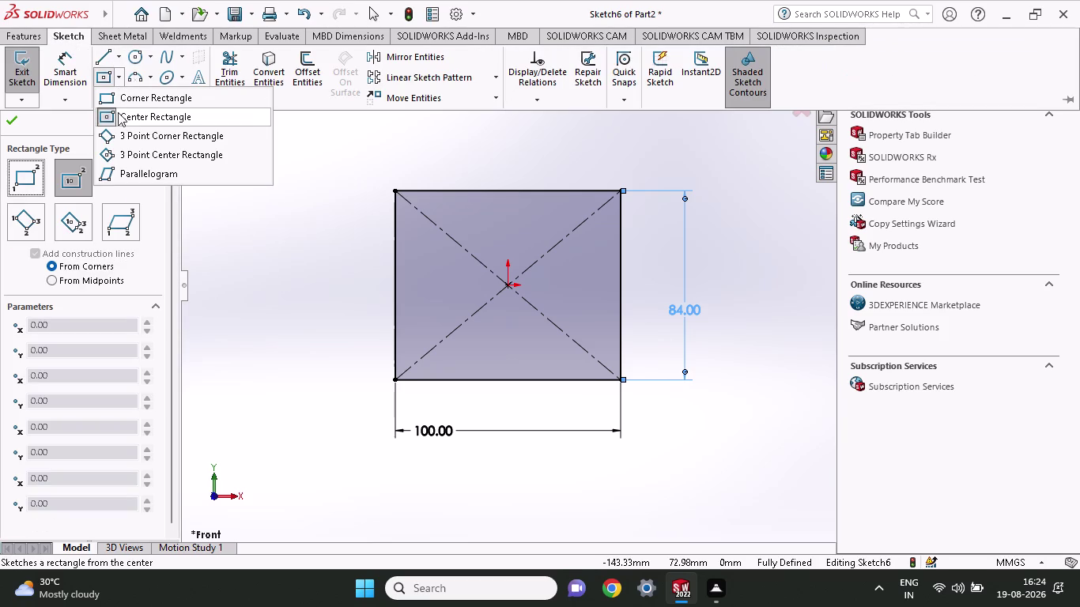
click(124, 102)
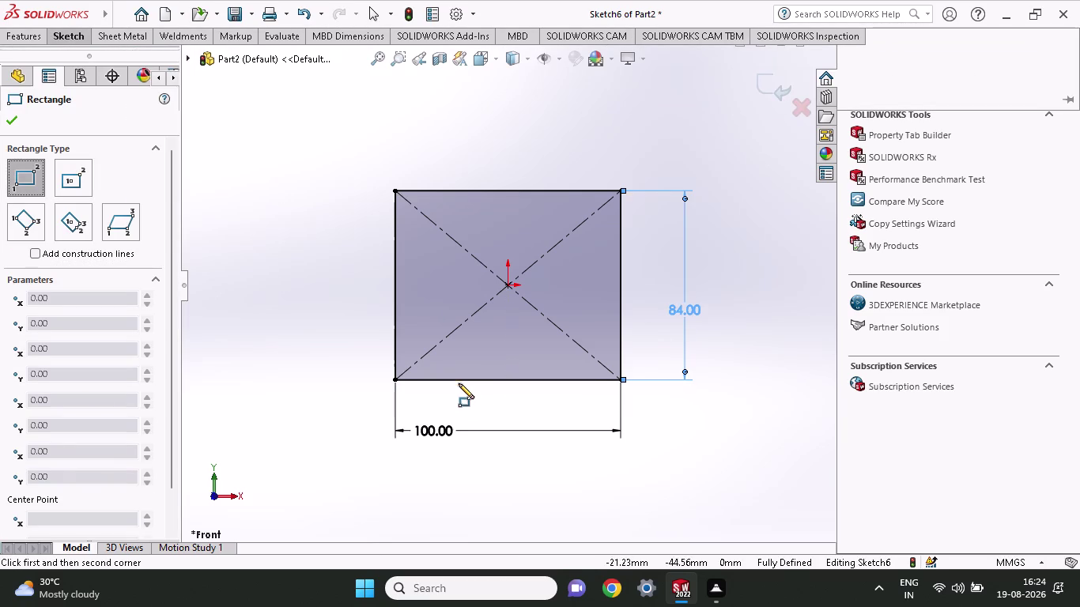
click(458, 382)
click(563, 354)
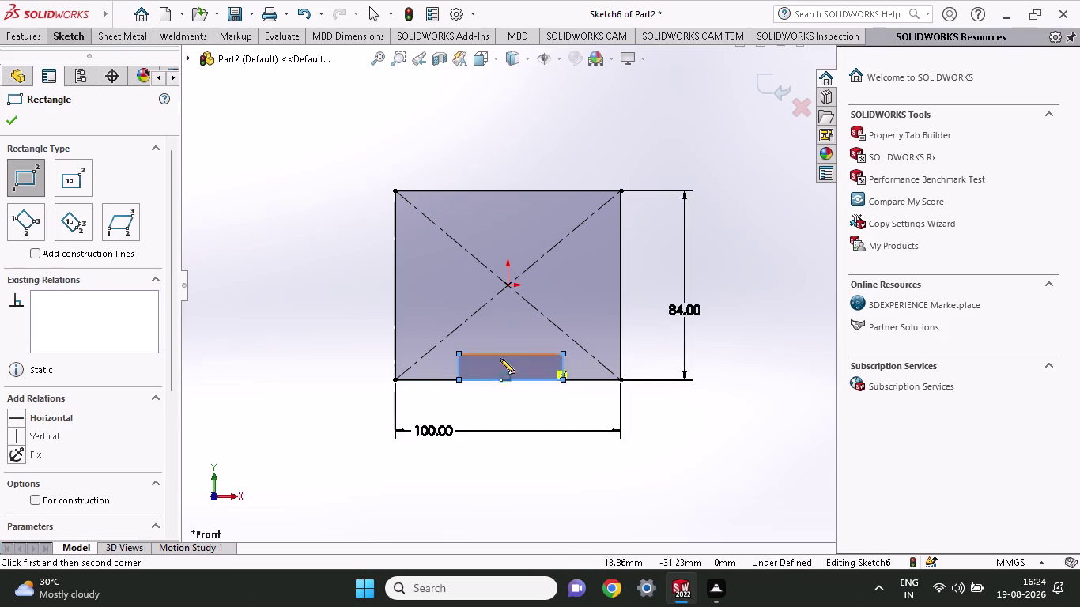
click(42, 36)
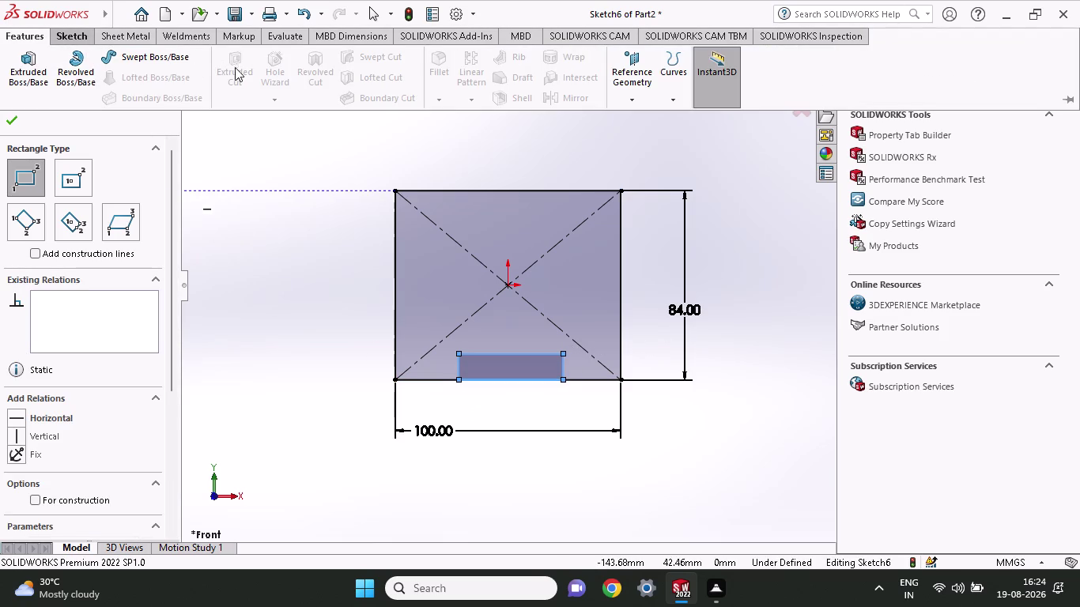
Exit the sketch, saving it as Sketch6.
click(7, 122)
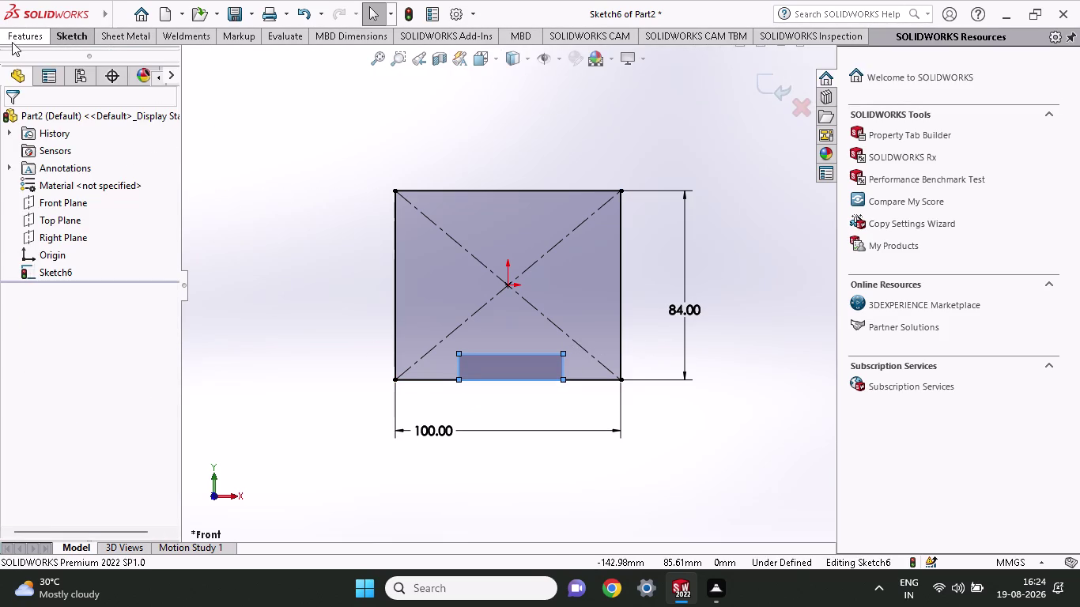
click(12, 42)
right_click(302, 281)
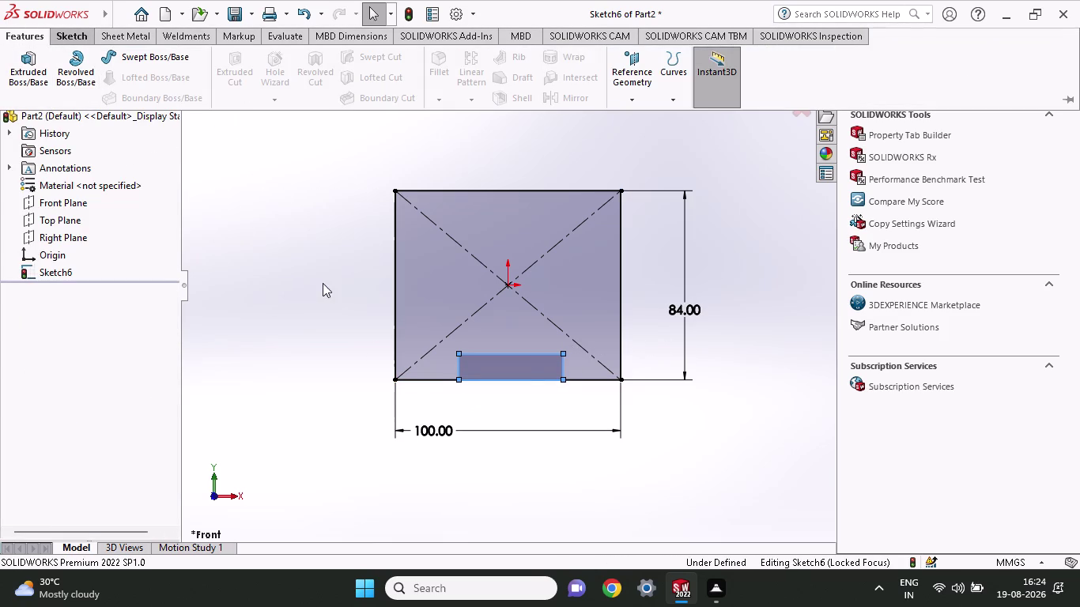
click(476, 253)
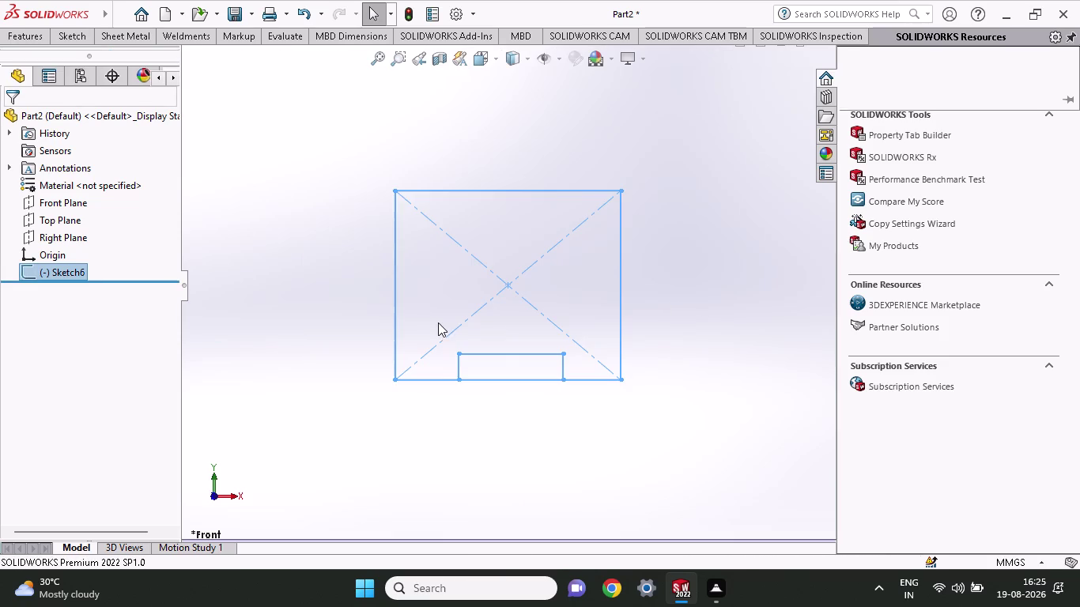
Orbit the view, collapse the Task Pane to widen the modelling area, and select Sketch6.
middle_drag(351, 294, 366, 323)
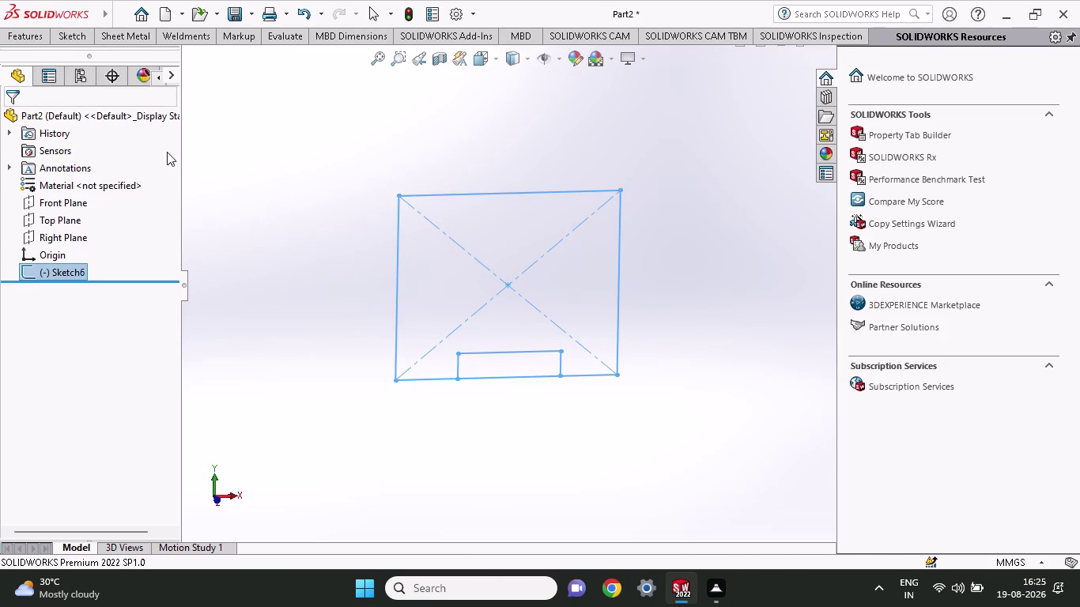
click(20, 34)
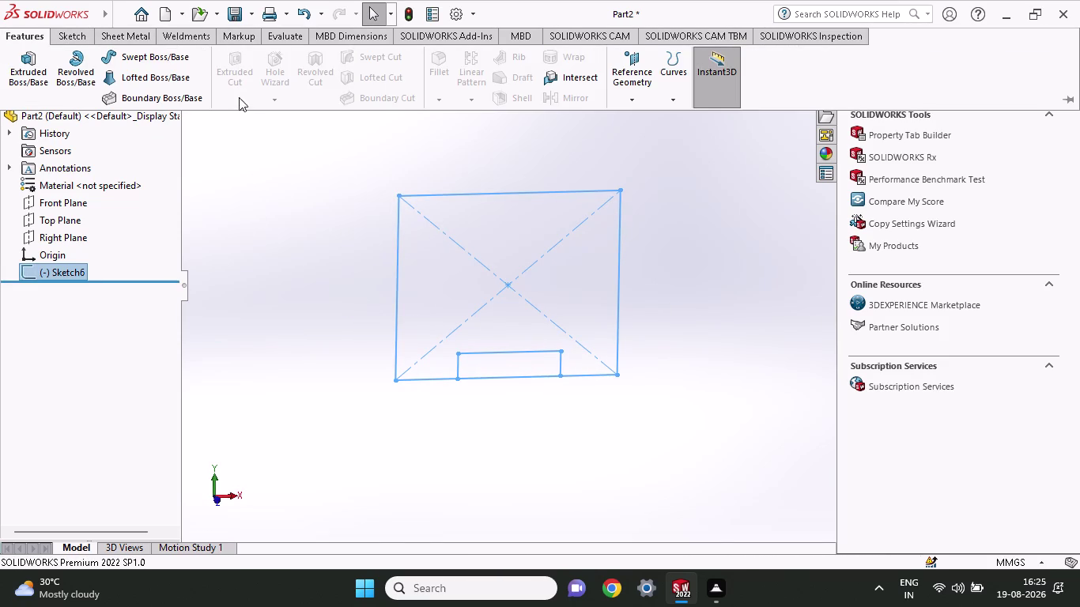
click(728, 75)
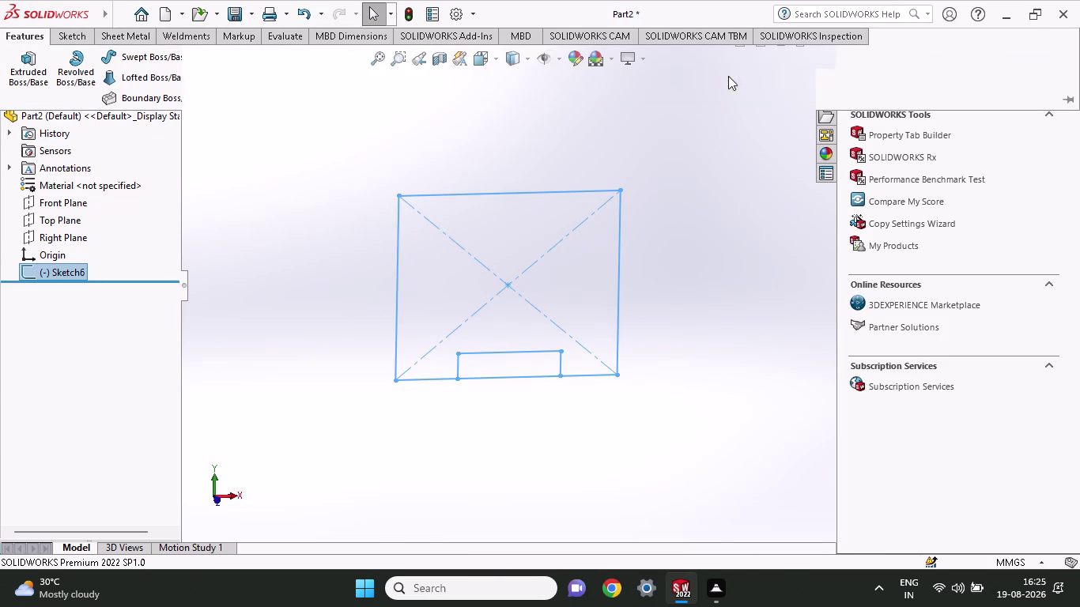
click(38, 34)
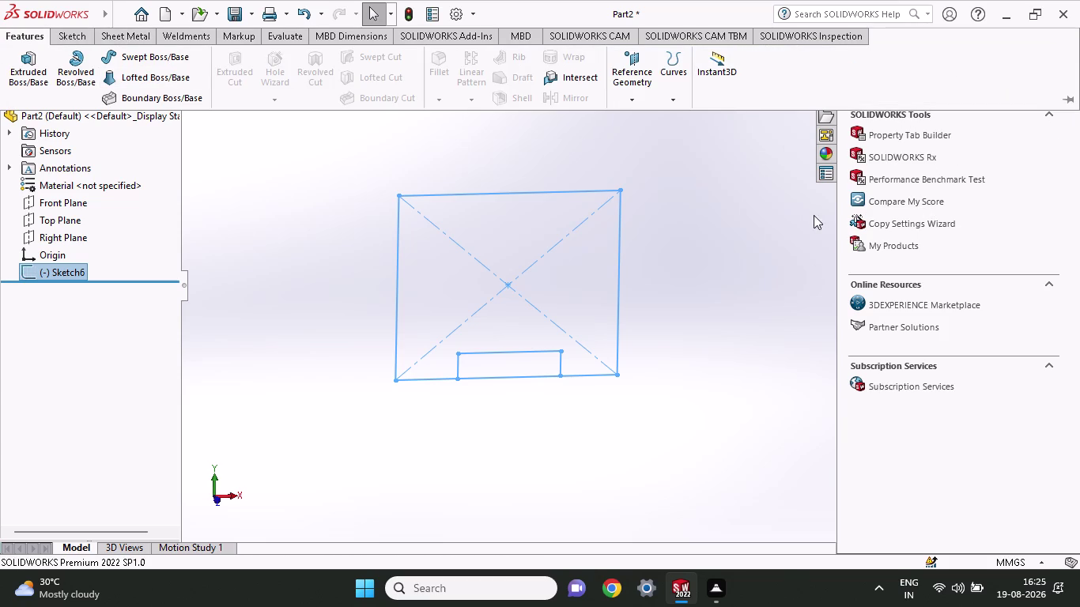
drag(837, 231, 1079, 314)
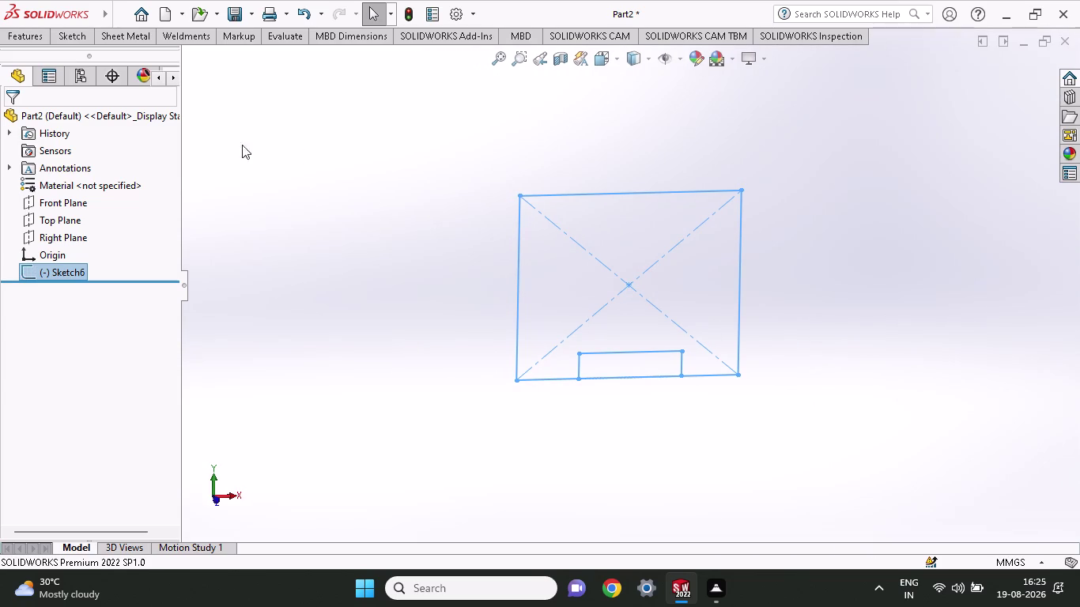
click(26, 38)
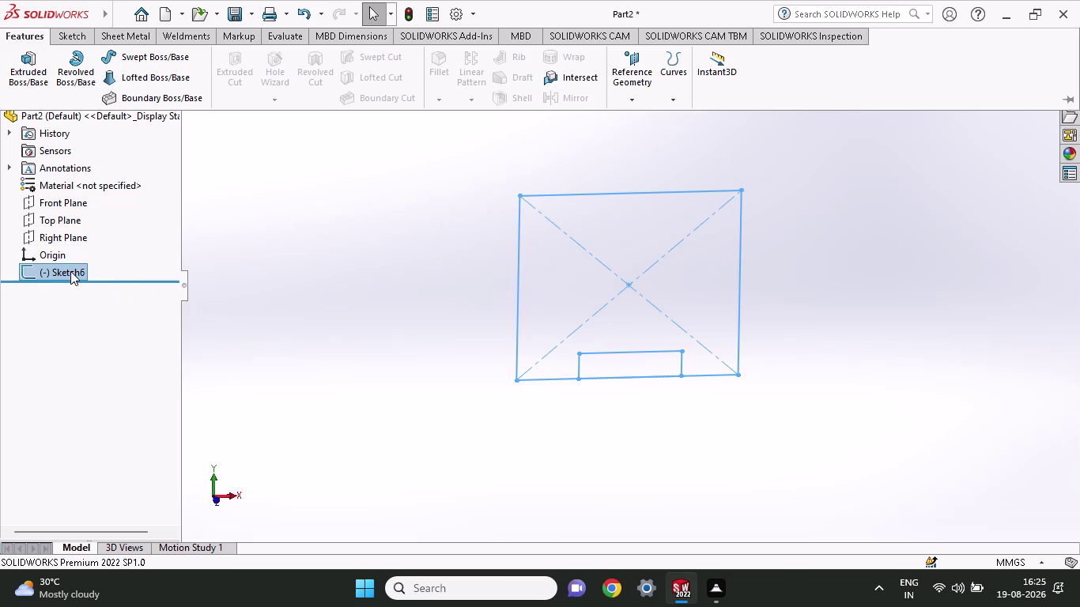
click(158, 19)
click(415, 320)
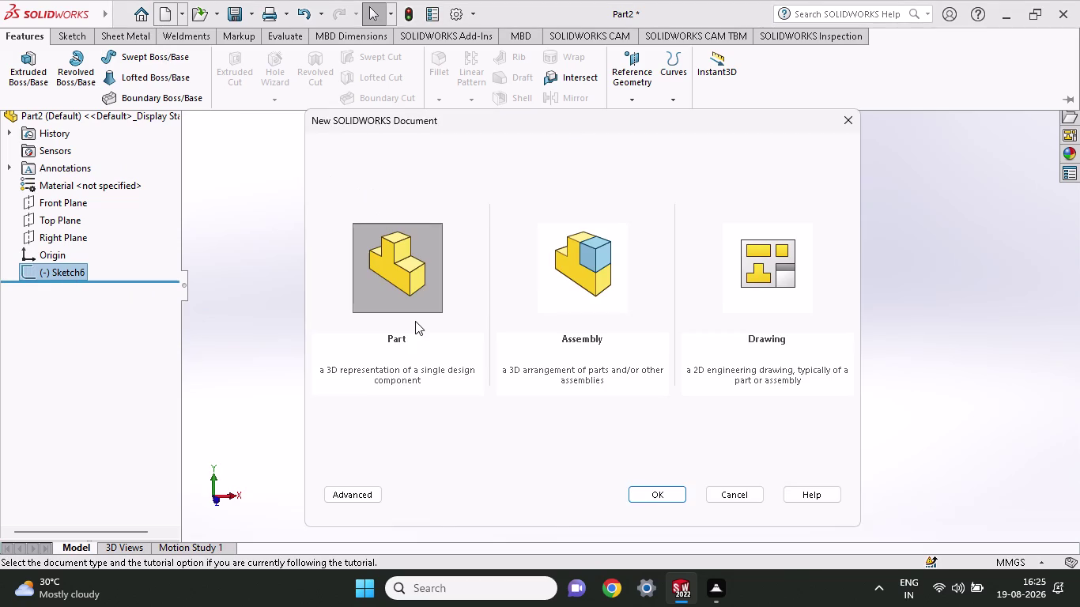
Create a new Part document, Part3, from the New SOLIDWORKS Document dialog.
click(407, 293)
click(665, 498)
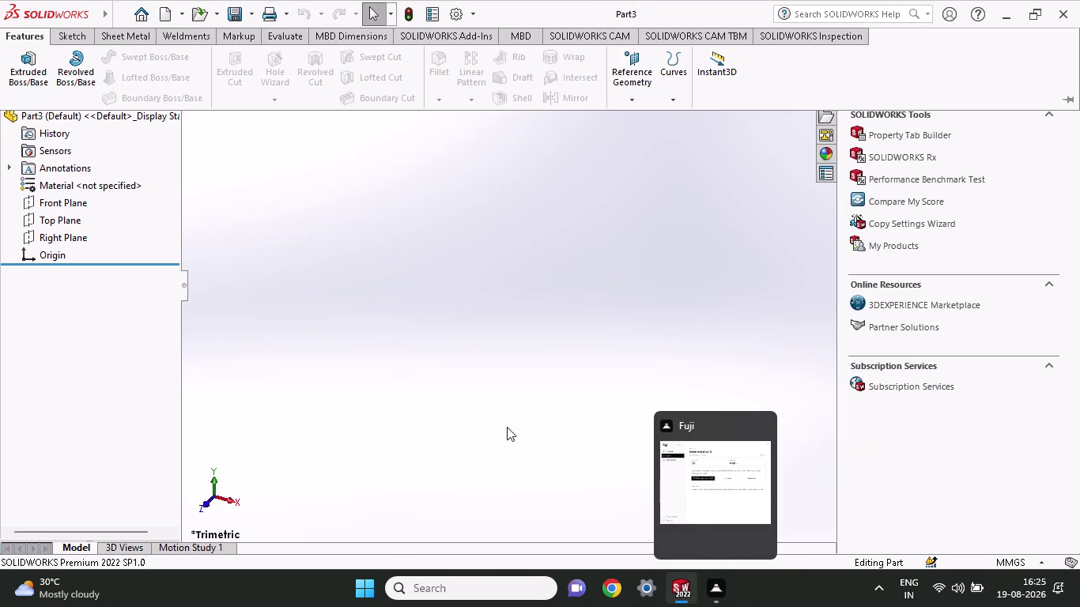
Sketch a center rectangle on the Front Plane, centred on the origin.
click(82, 32)
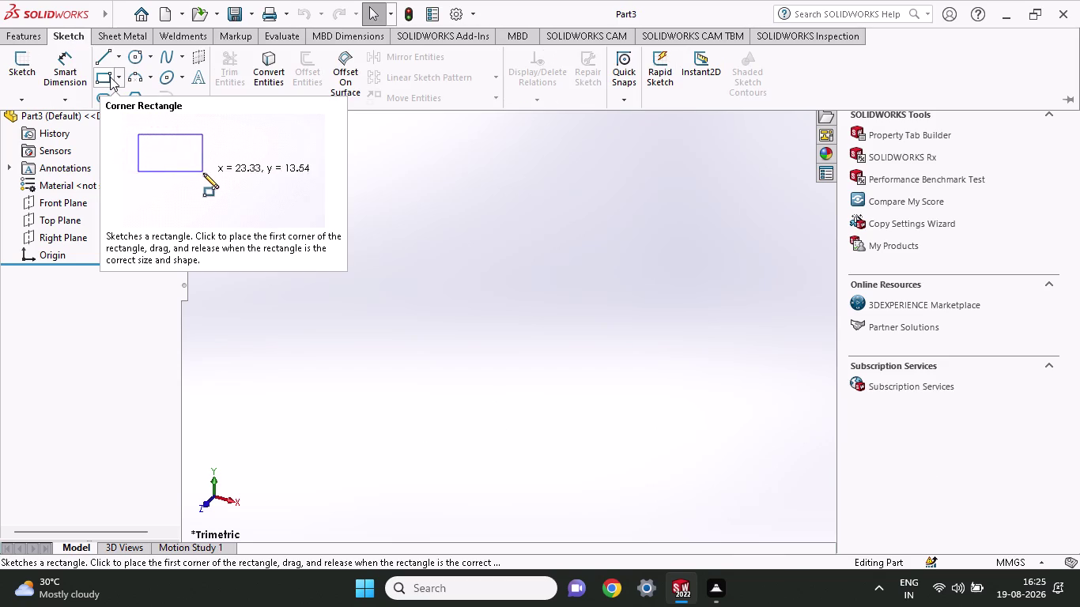
click(119, 73)
click(120, 114)
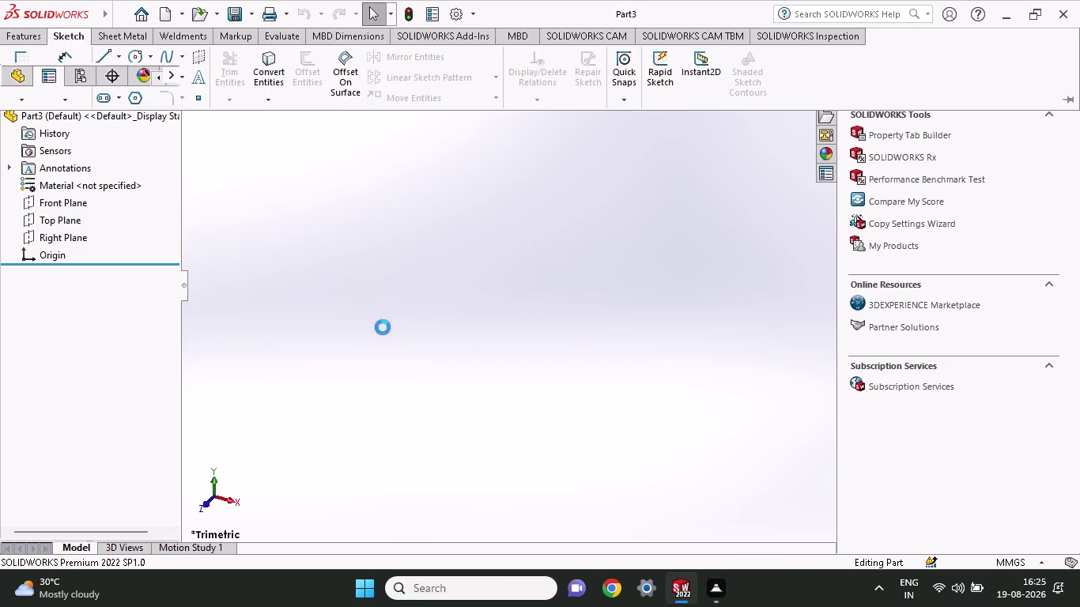
click(351, 199)
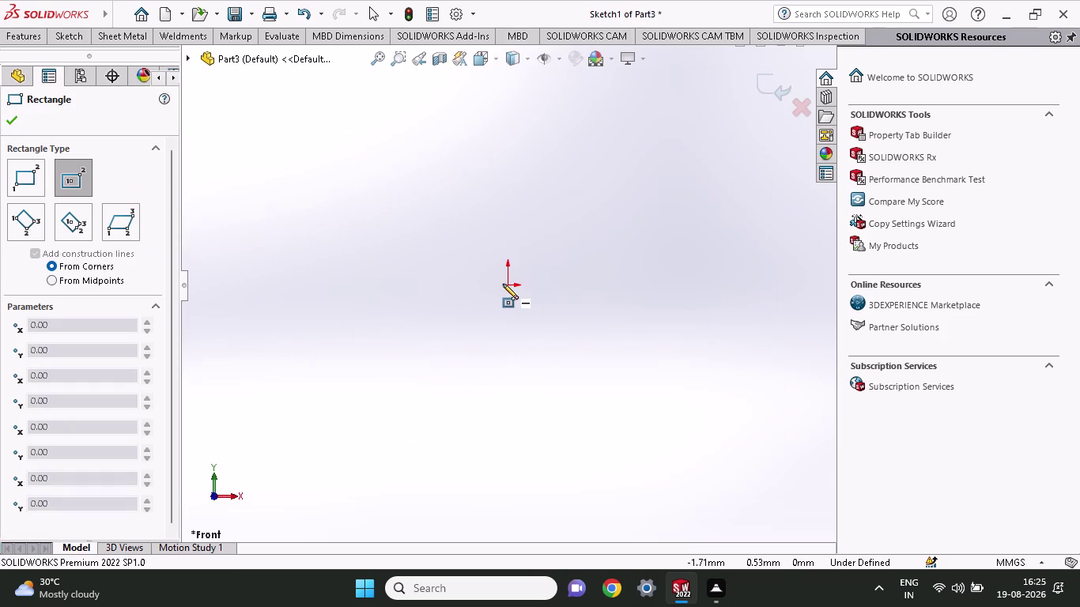
click(506, 286)
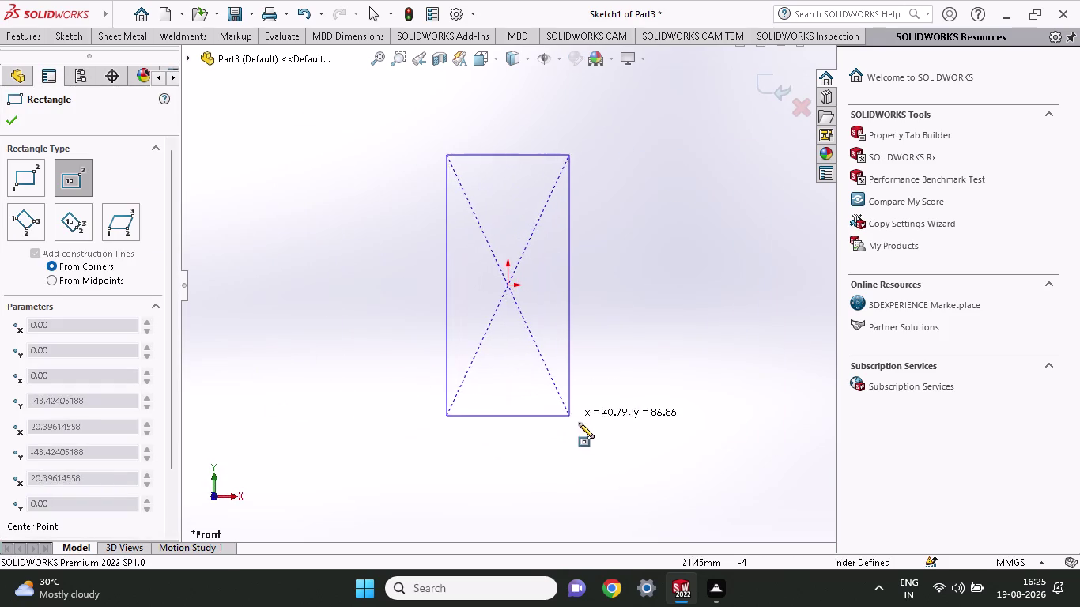
click(661, 428)
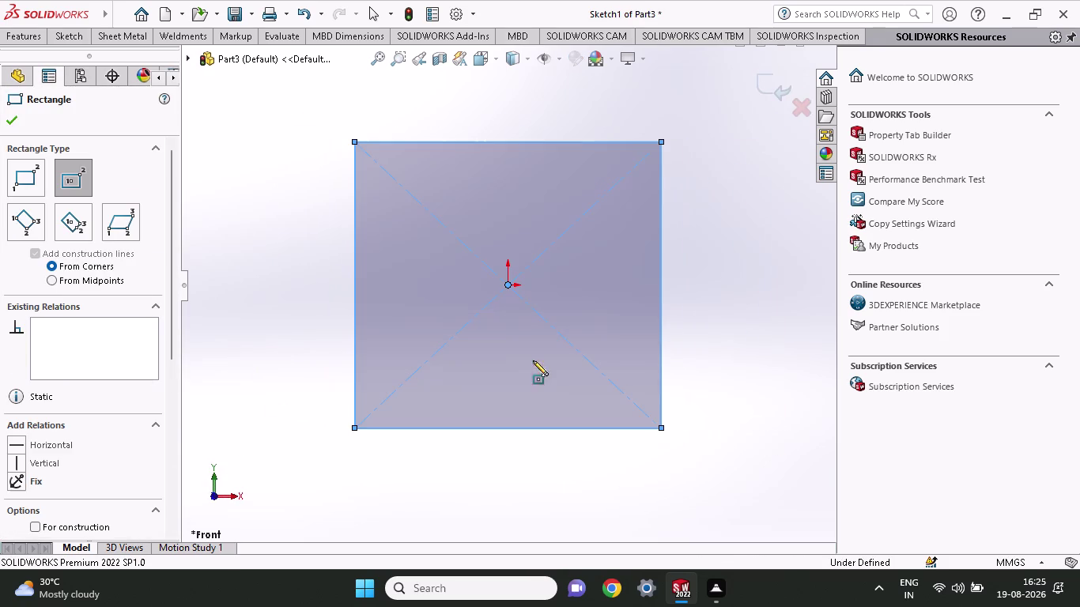
Dimension the rectangle's bottom edge to a width of 100 mm.
click(63, 32)
click(64, 76)
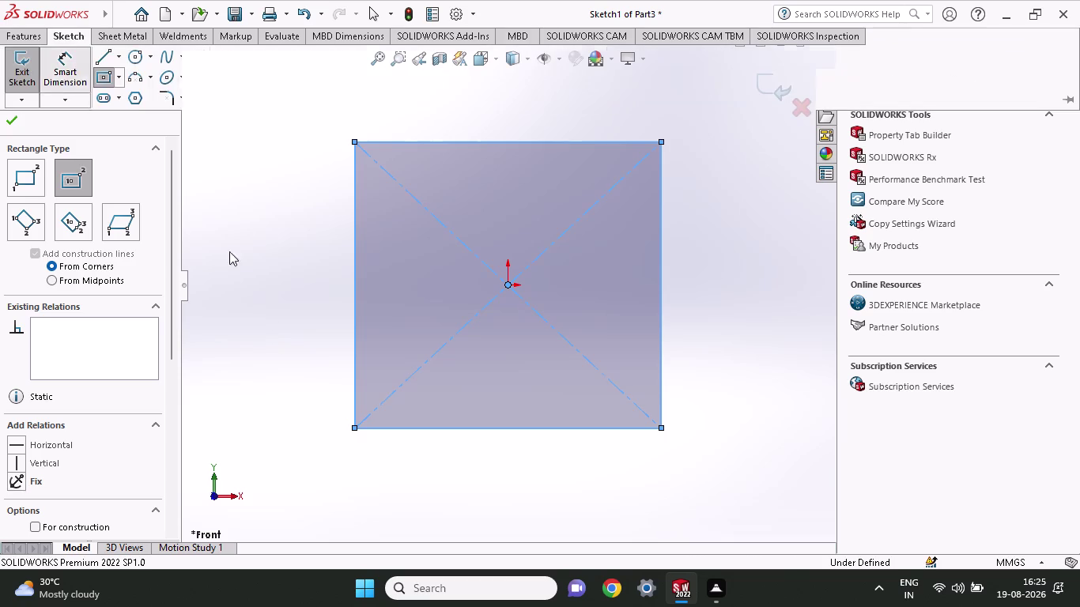
click(430, 429)
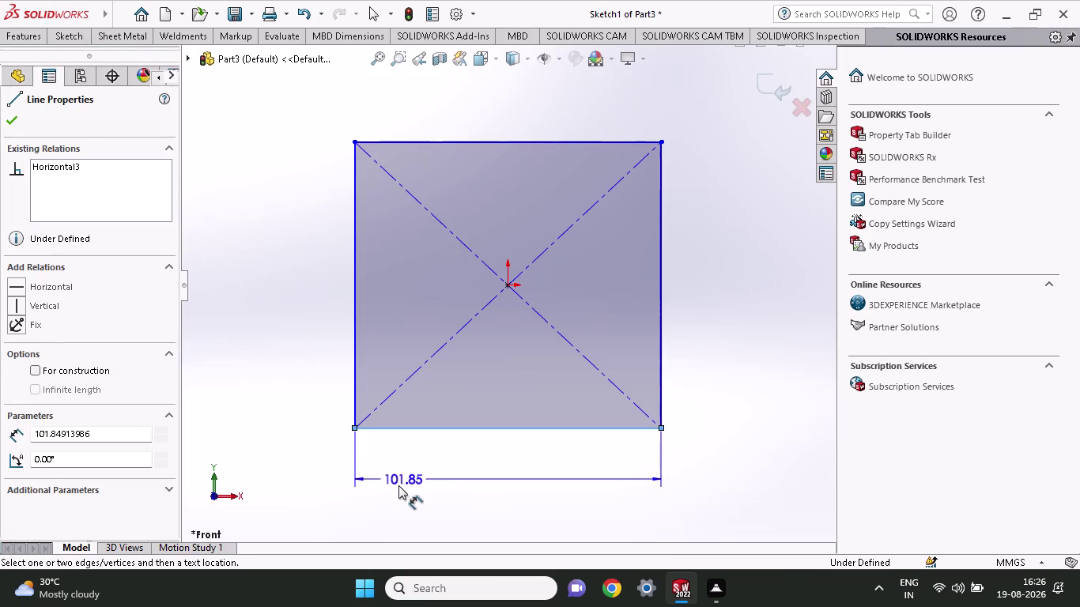
click(512, 498)
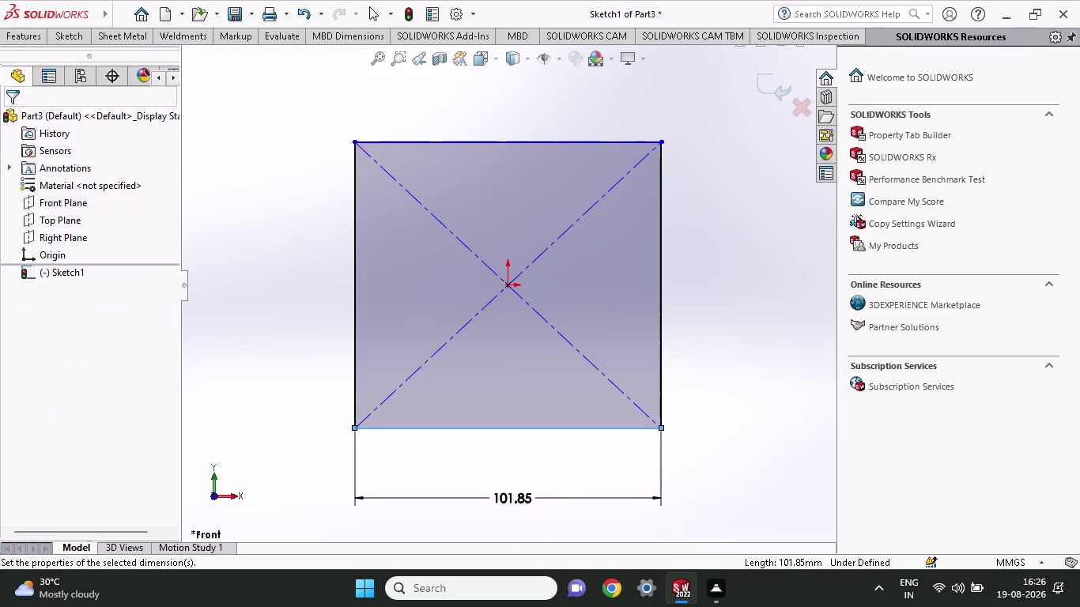
text(10)
key(0)
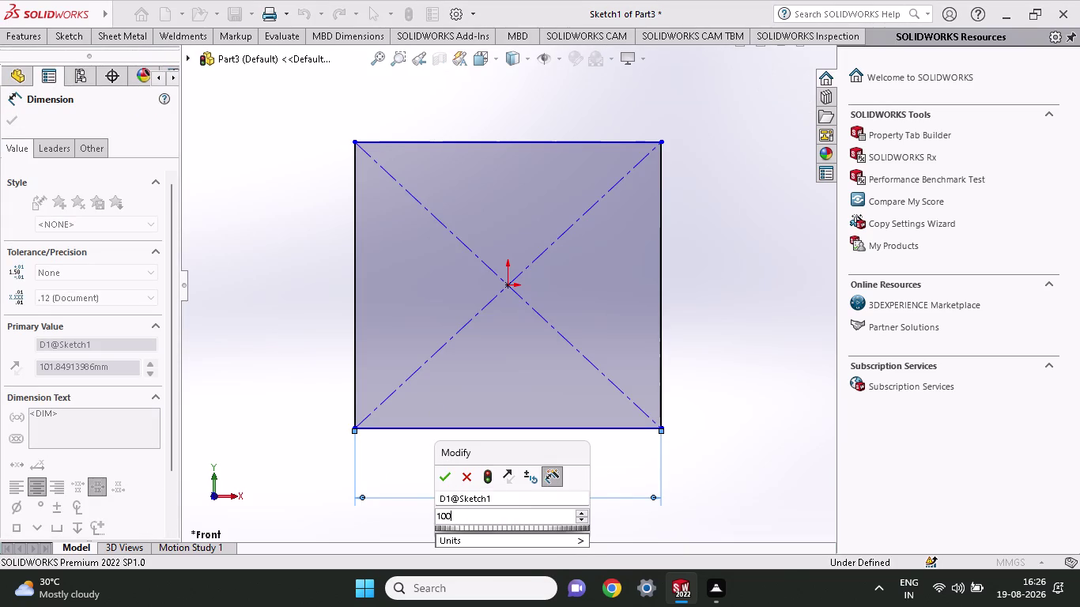
key(Return)
Dimension the right edge to a height of 84 mm, fully defining Sketch1.
scroll(up, 3)
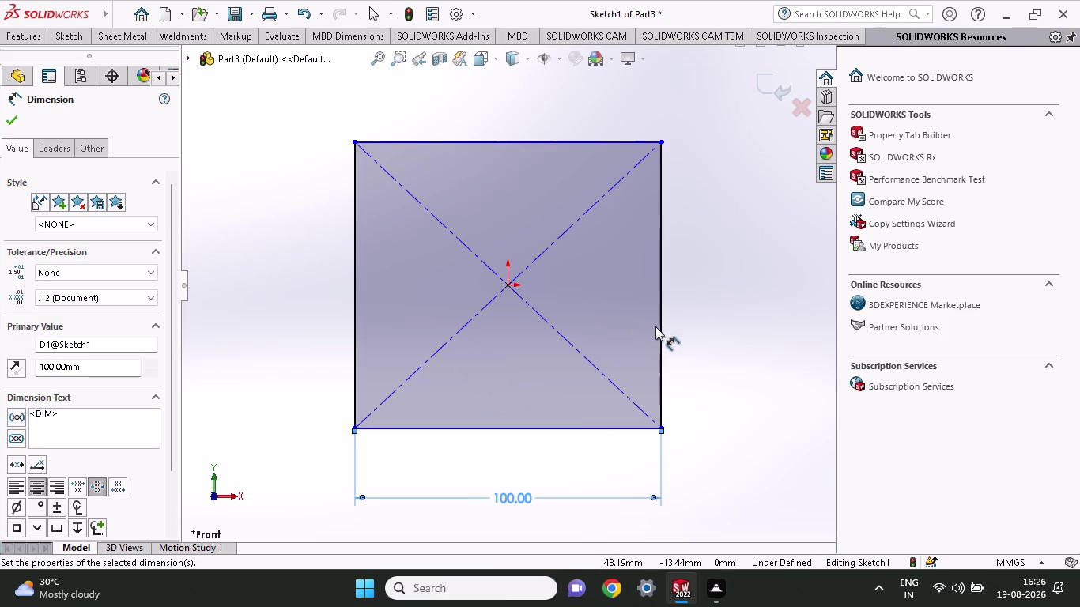
click(662, 333)
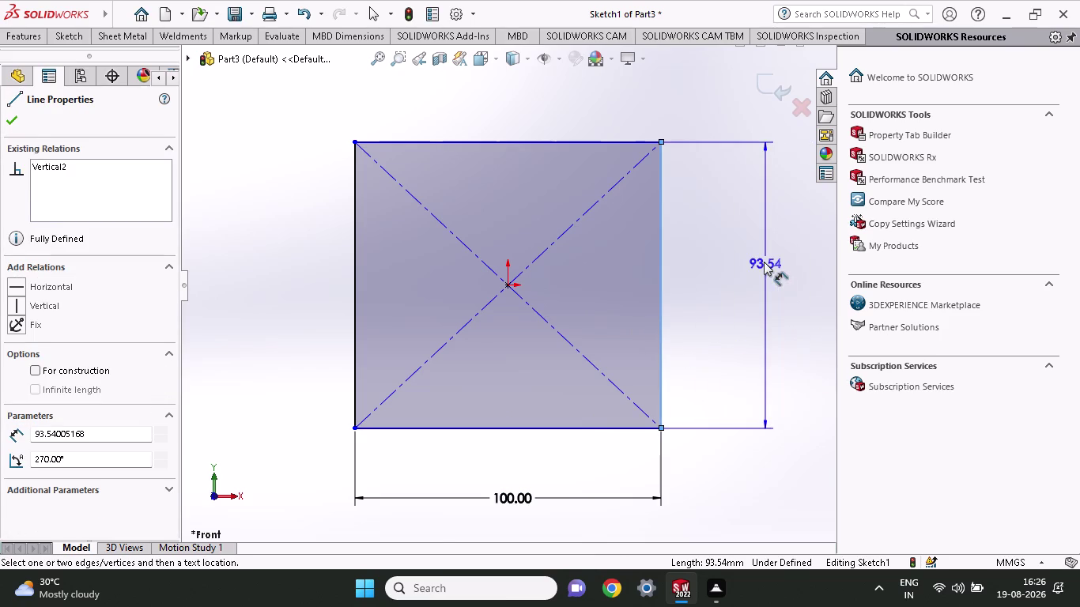
click(764, 262)
text(84)
key(Return)
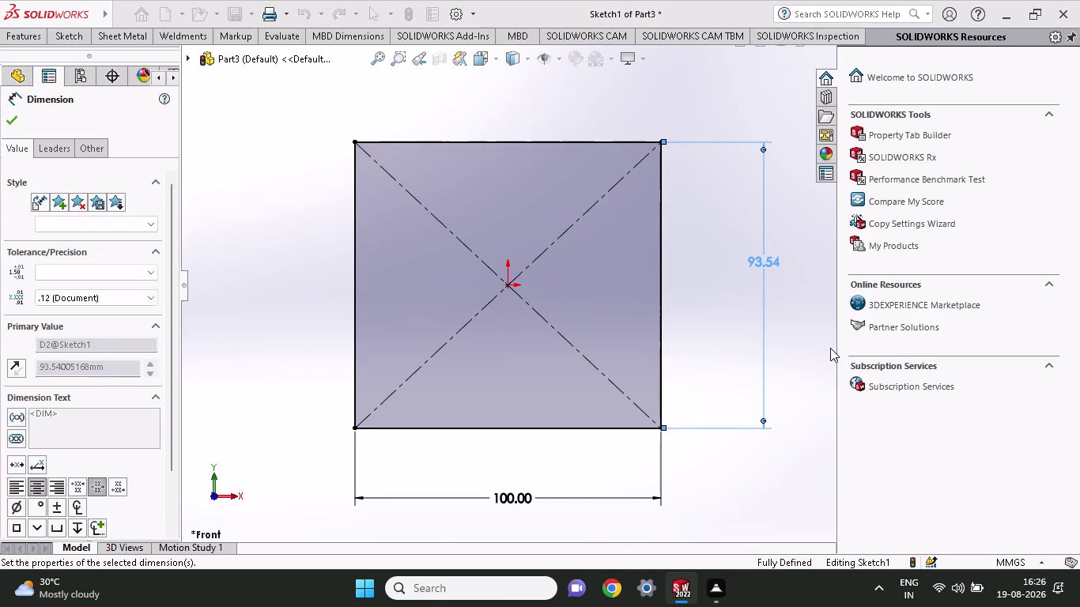
click(5, 109)
click(6, 117)
click(63, 35)
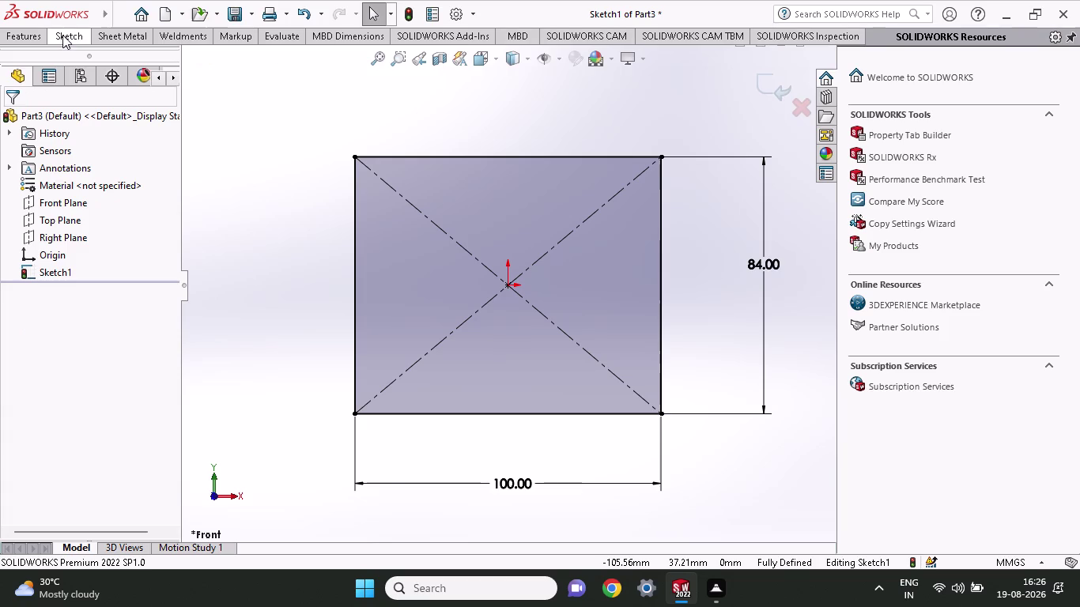
click(114, 81)
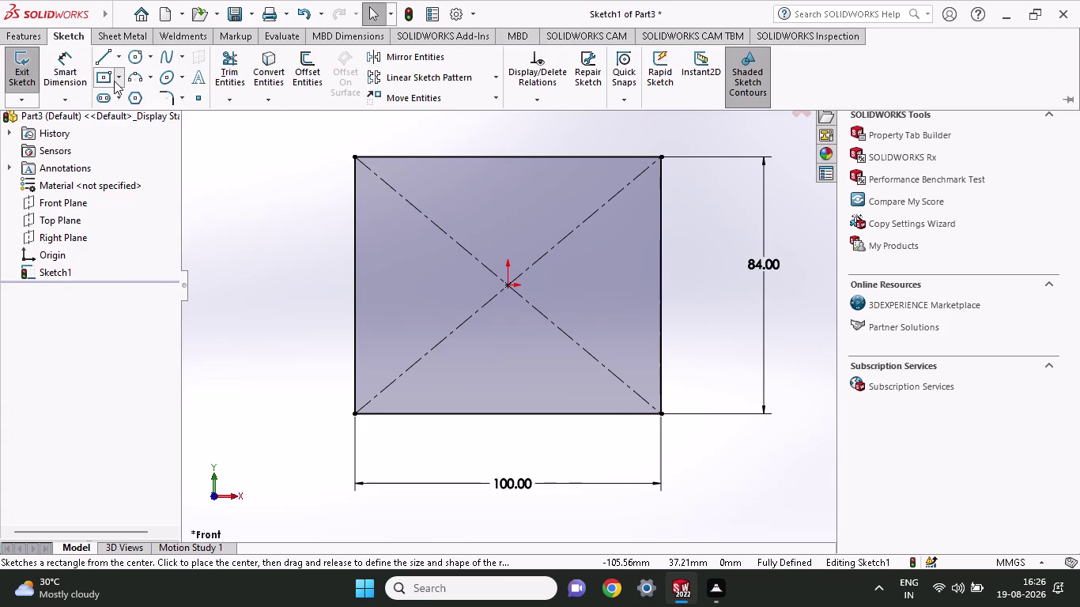
Draw a small corner slot rectangle on the large rectangle's bottom edge.
click(102, 99)
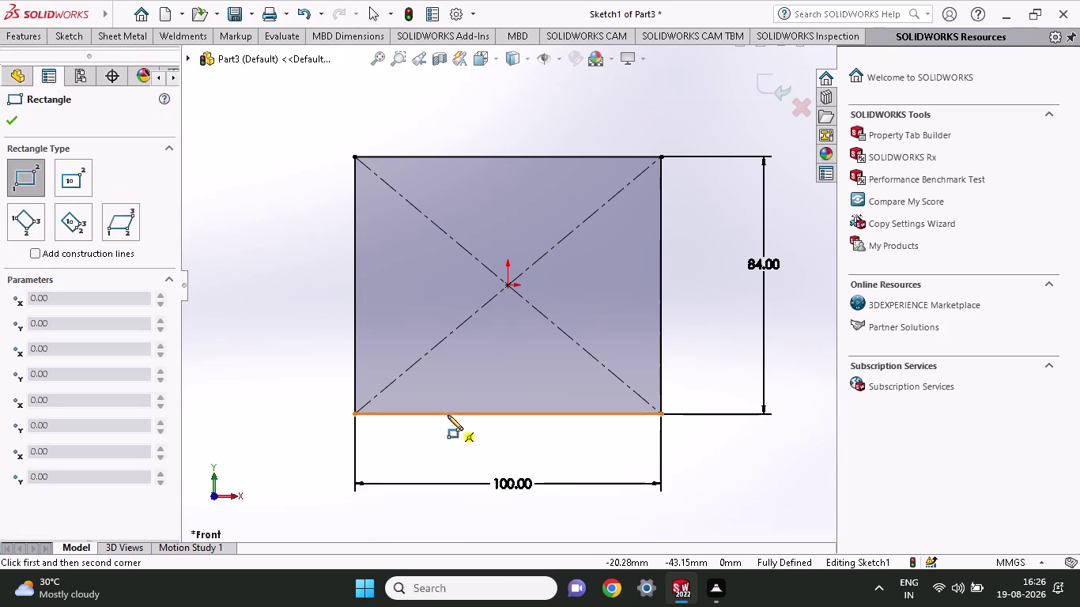
click(449, 411)
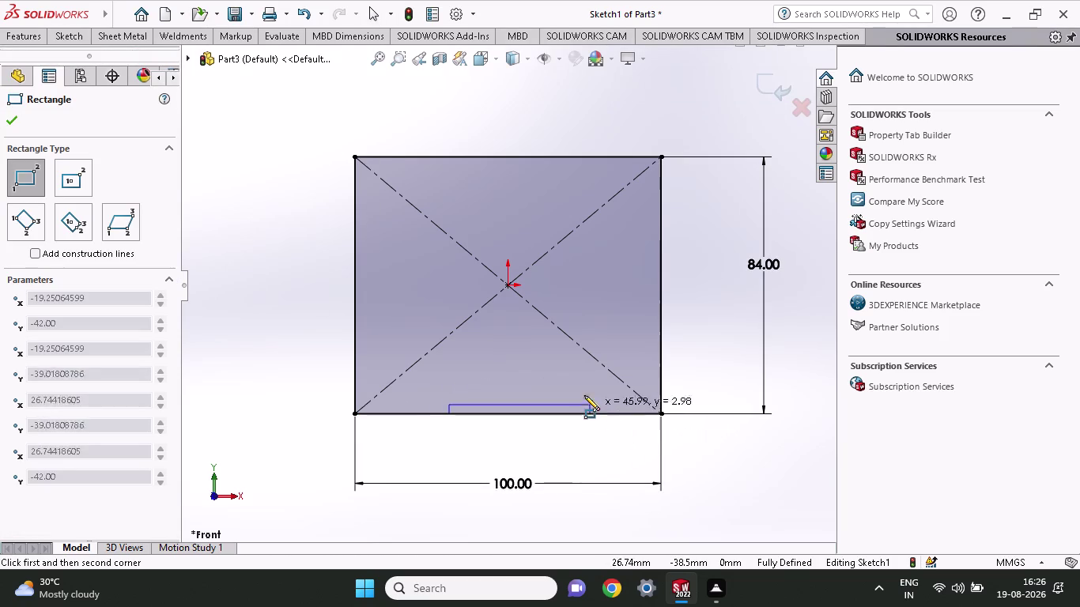
click(570, 383)
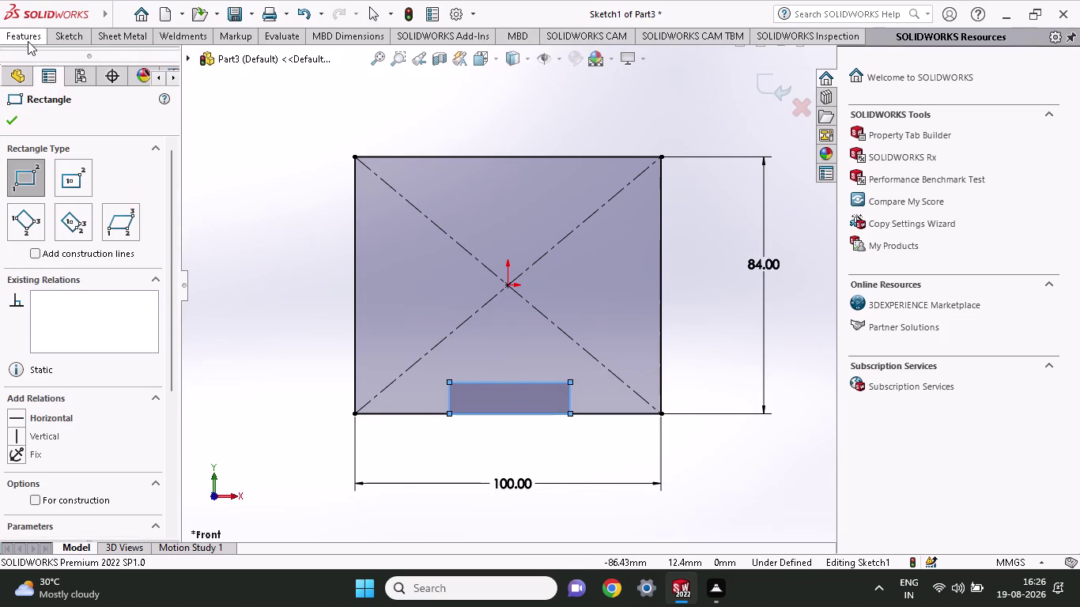
click(27, 42)
click(5, 125)
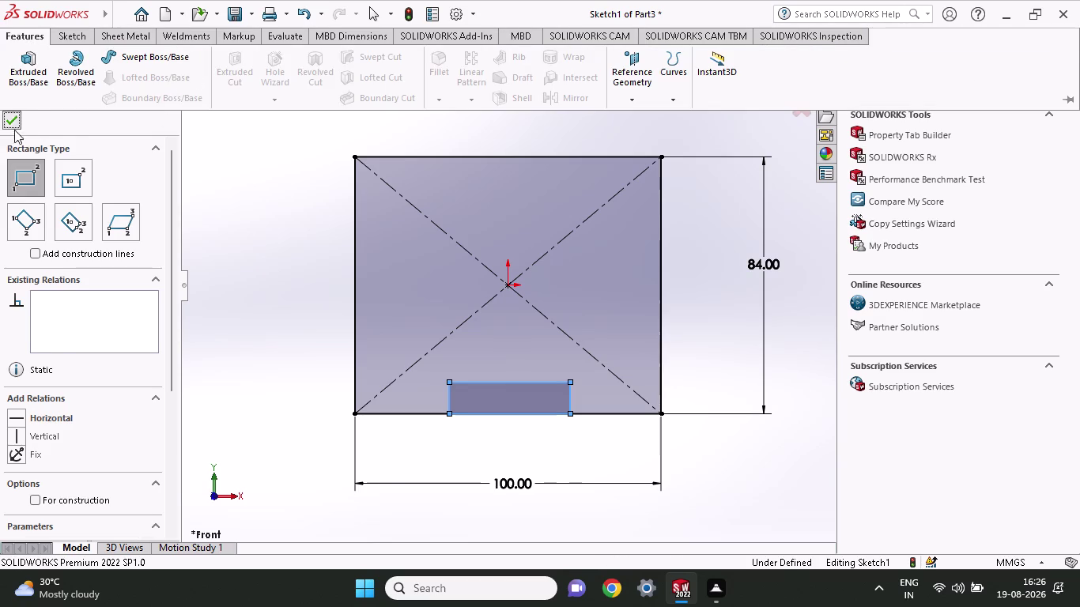
click(15, 29)
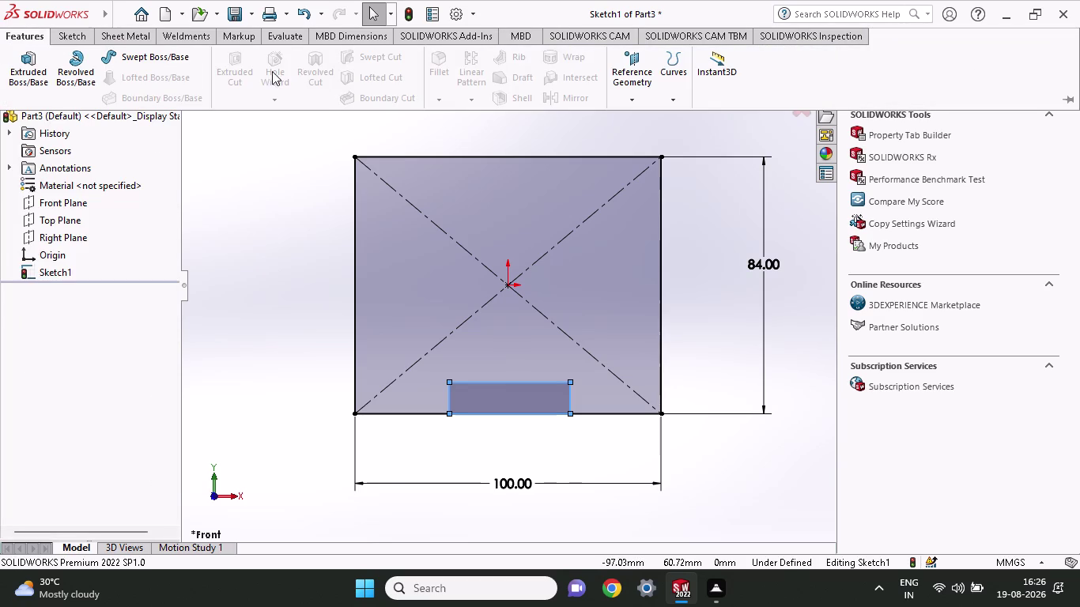
click(226, 73)
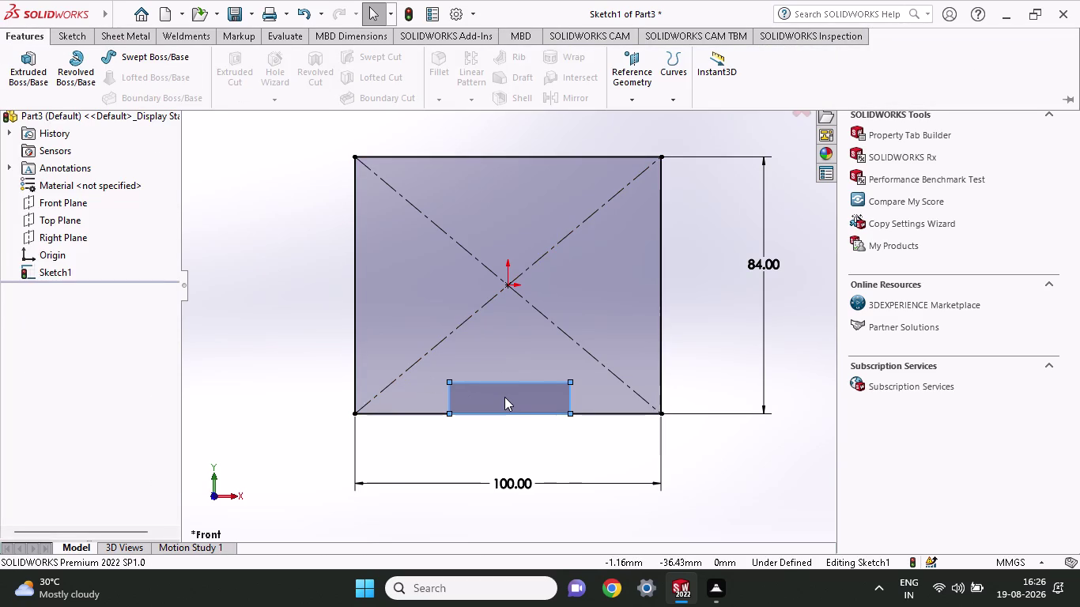
Orbit the view to tilt the sketch, then exit Sketch1.
middle_drag(468, 349, 501, 378)
scroll(up, 3)
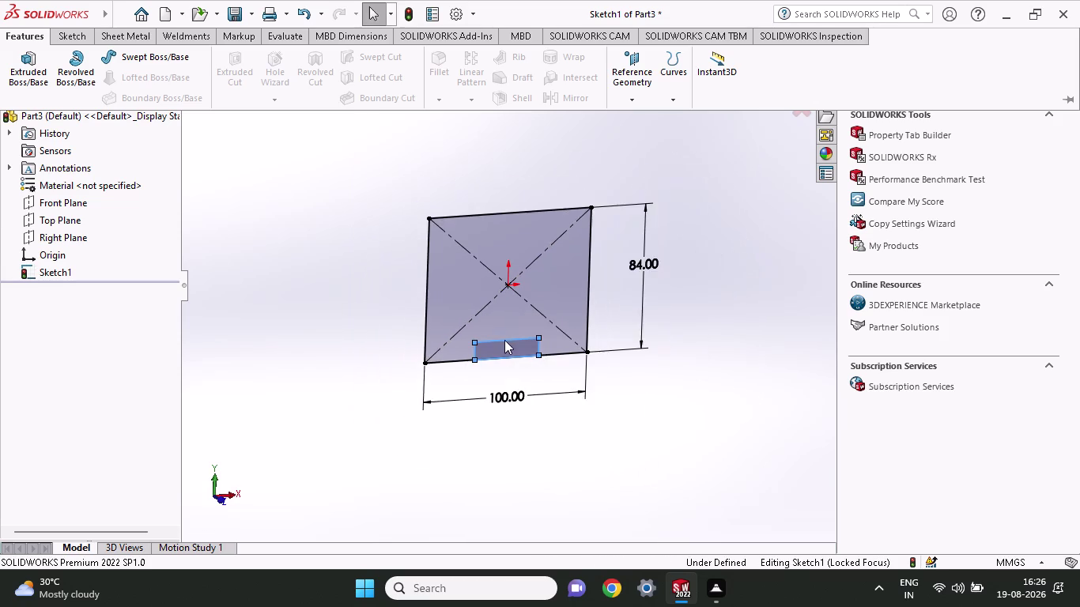
middle_drag(506, 339, 455, 297)
middle_drag(455, 297, 502, 300)
middle_click(503, 301)
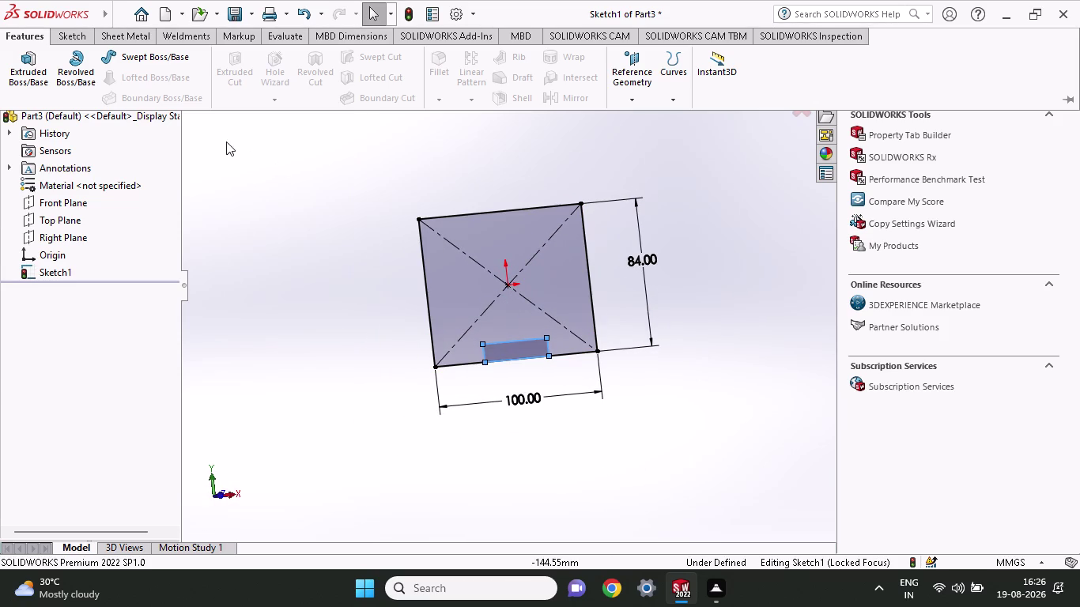
double_click(247, 73)
right_click(305, 297)
click(483, 277)
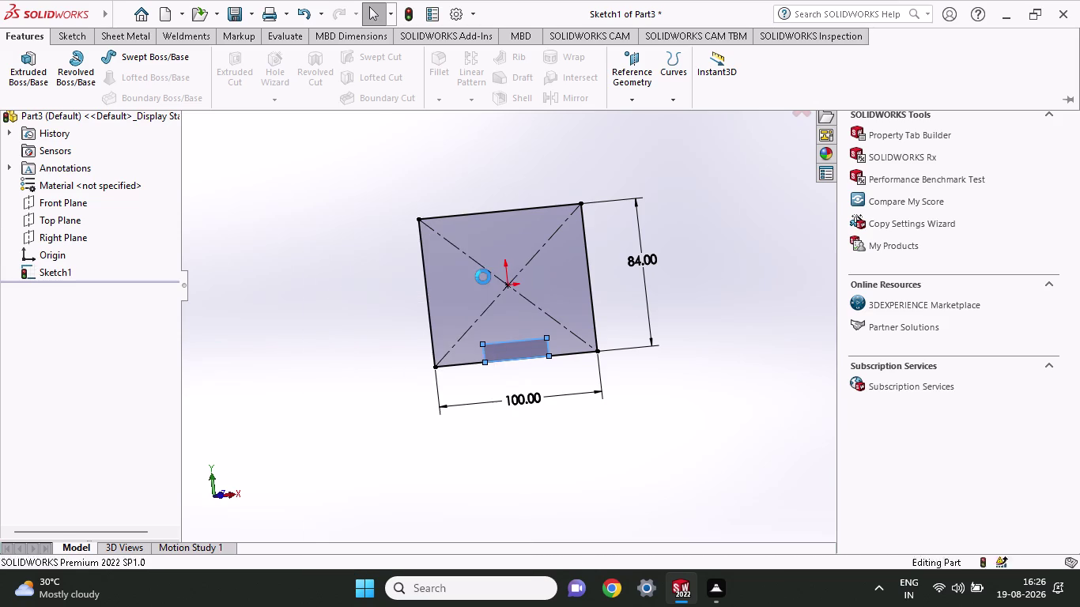
Select Sketch1 and reopen it with Edit Sketch.
click(47, 42)
click(216, 73)
double_click(226, 68)
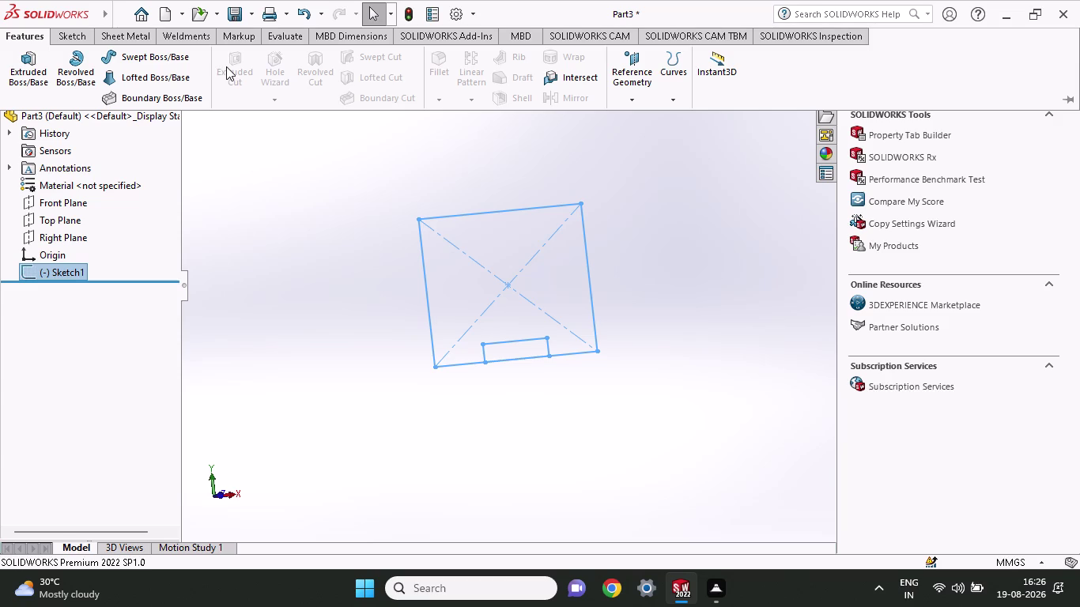
scroll(down, 3)
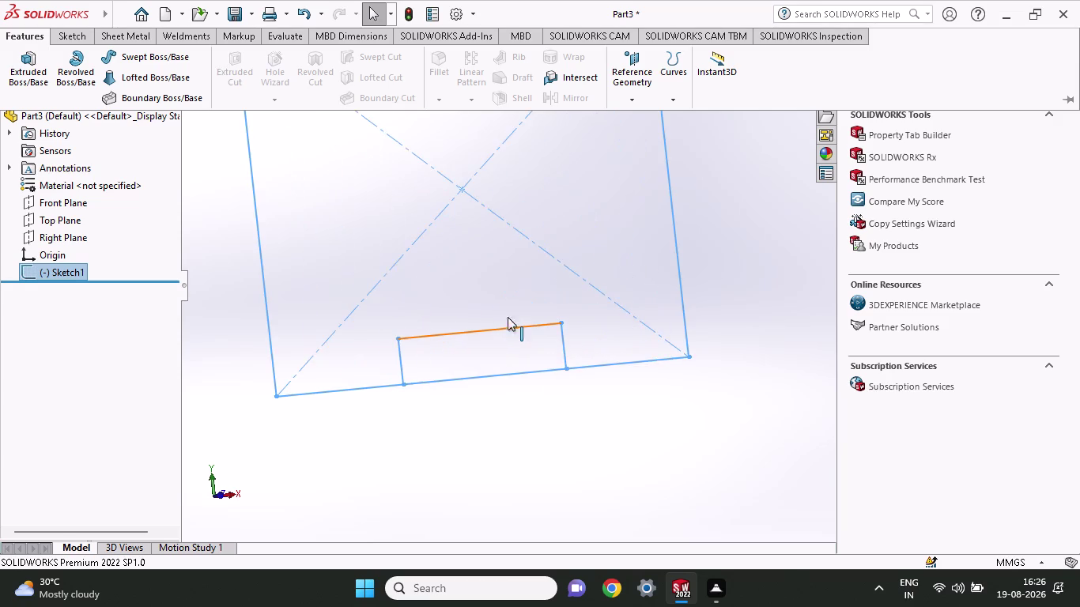
click(57, 29)
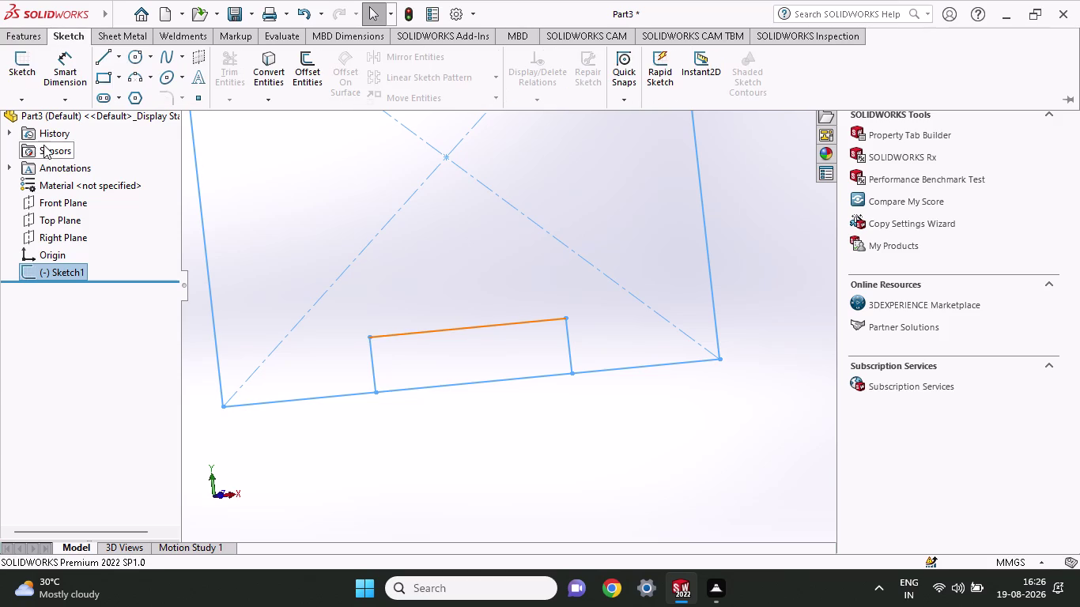
right_click(67, 280)
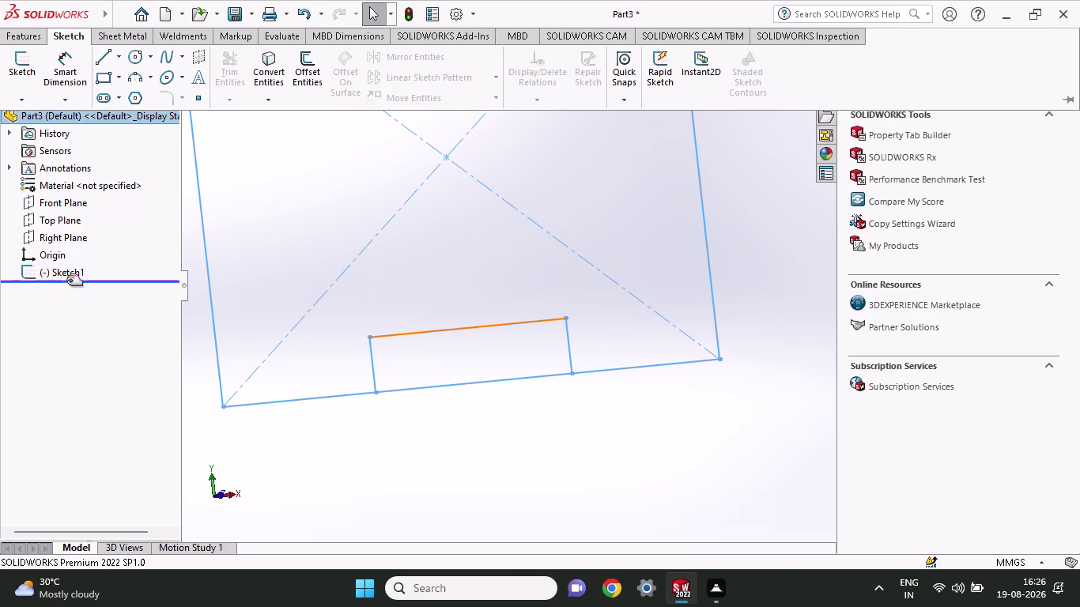
click(87, 236)
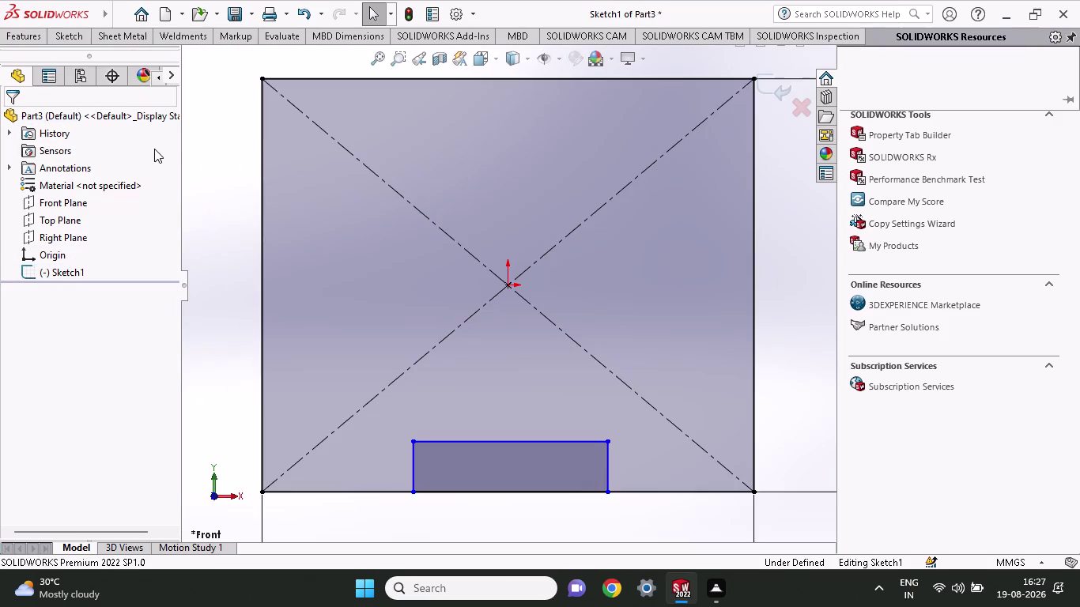
Try the Trim tool and cancel, then drag the slot's left side slightly right.
click(77, 44)
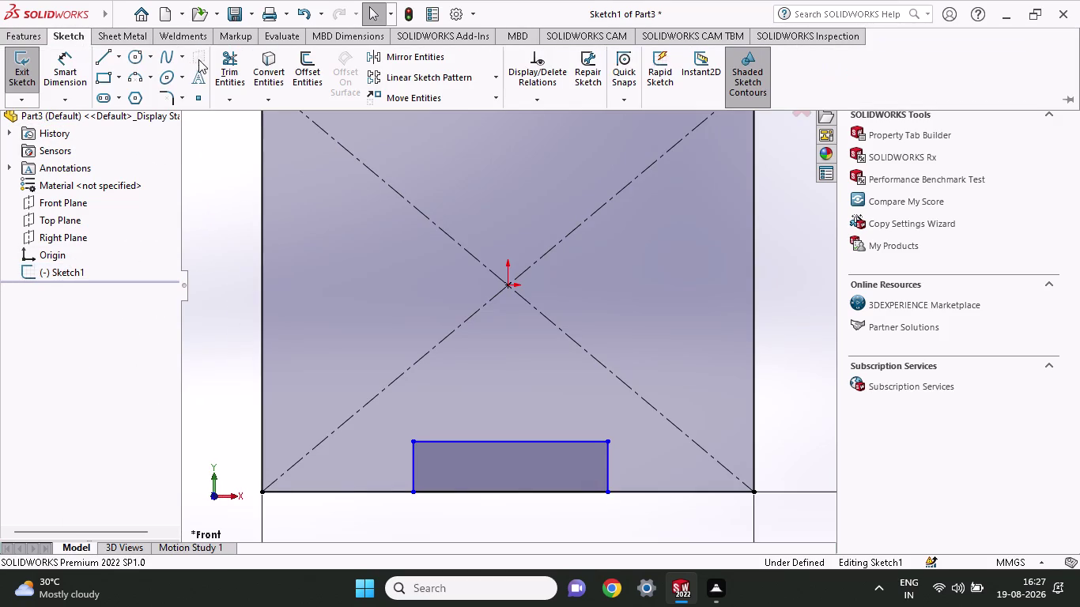
click(240, 54)
click(461, 490)
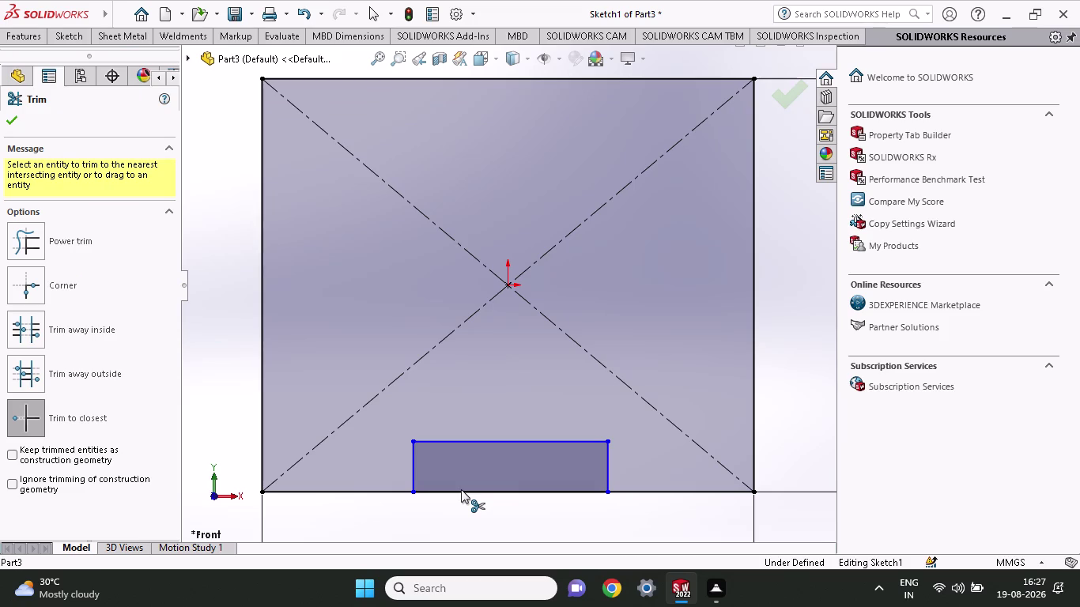
click(29, 35)
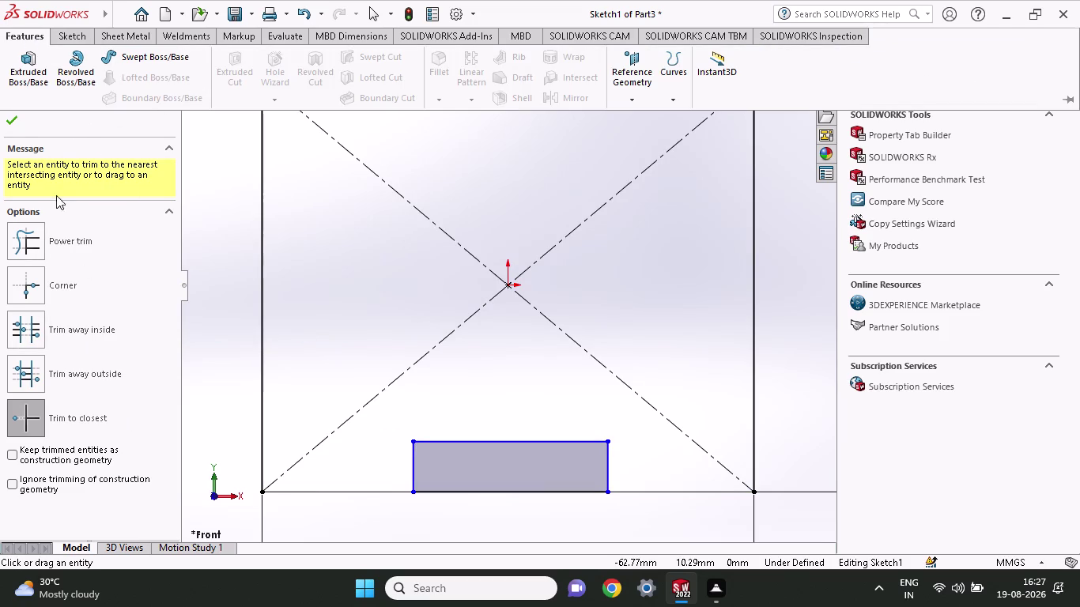
click(17, 129)
right_click(215, 240)
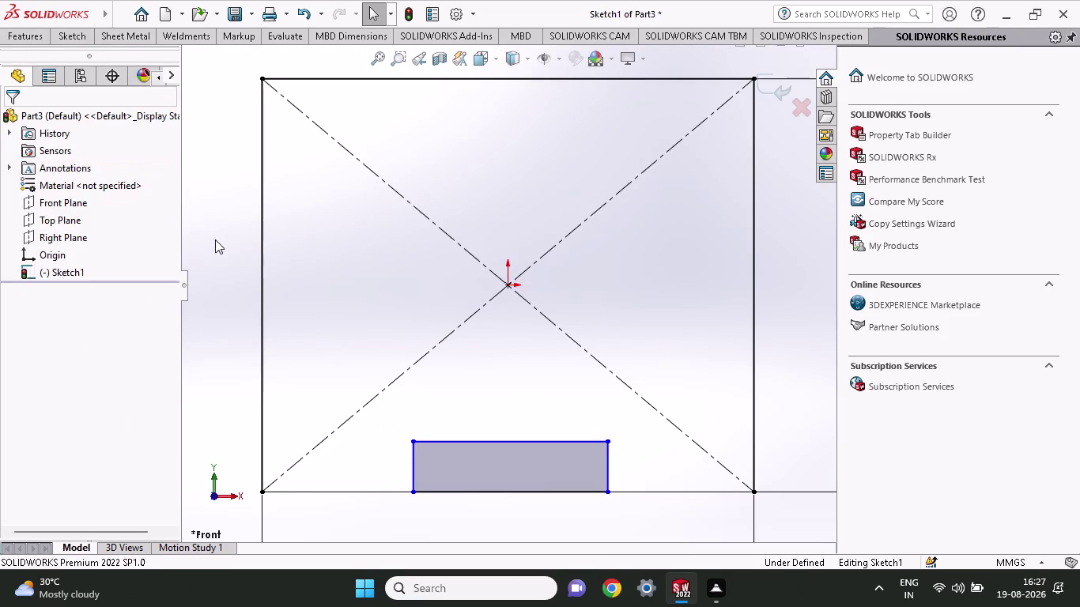
click(33, 40)
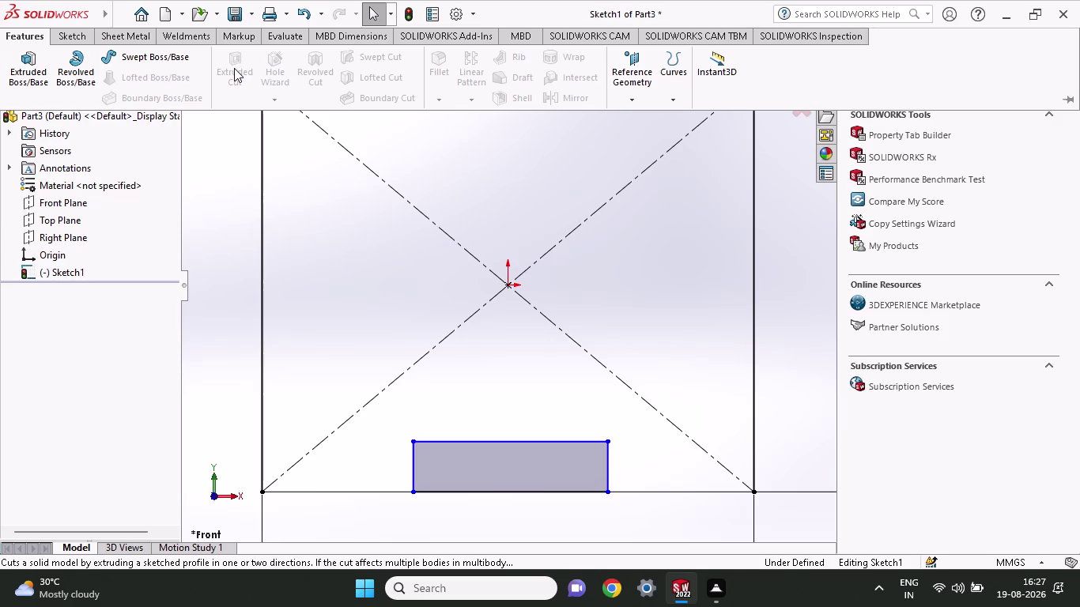
drag(417, 467, 419, 423)
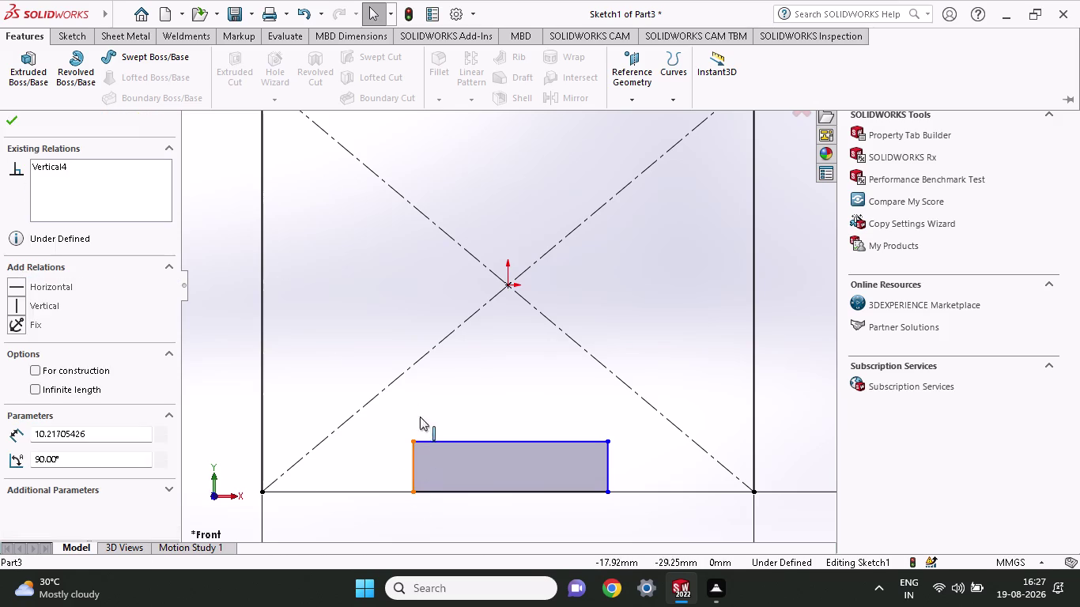
drag(420, 424, 424, 340)
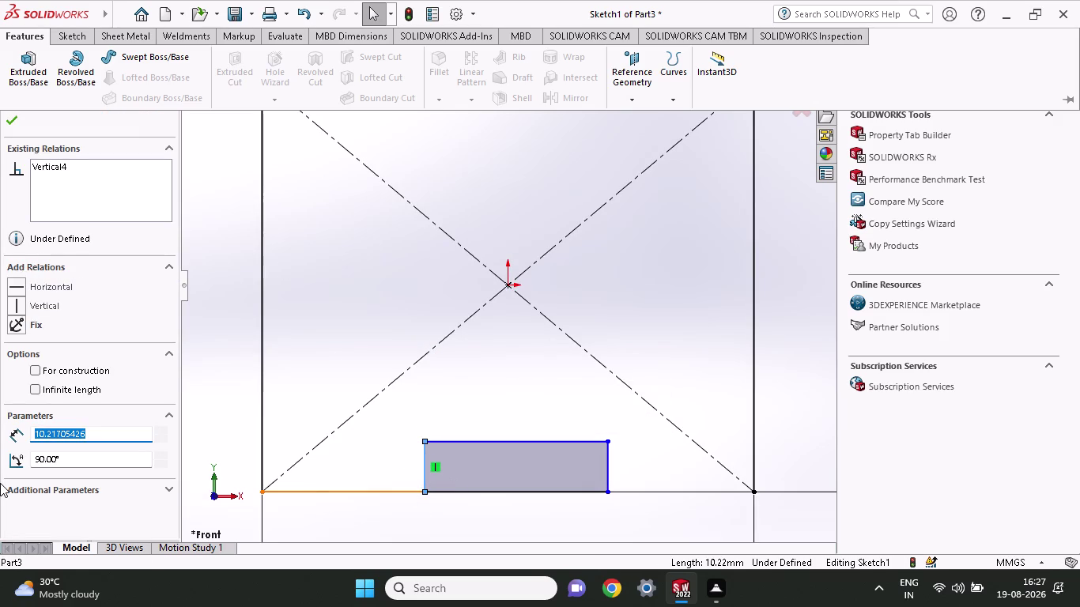